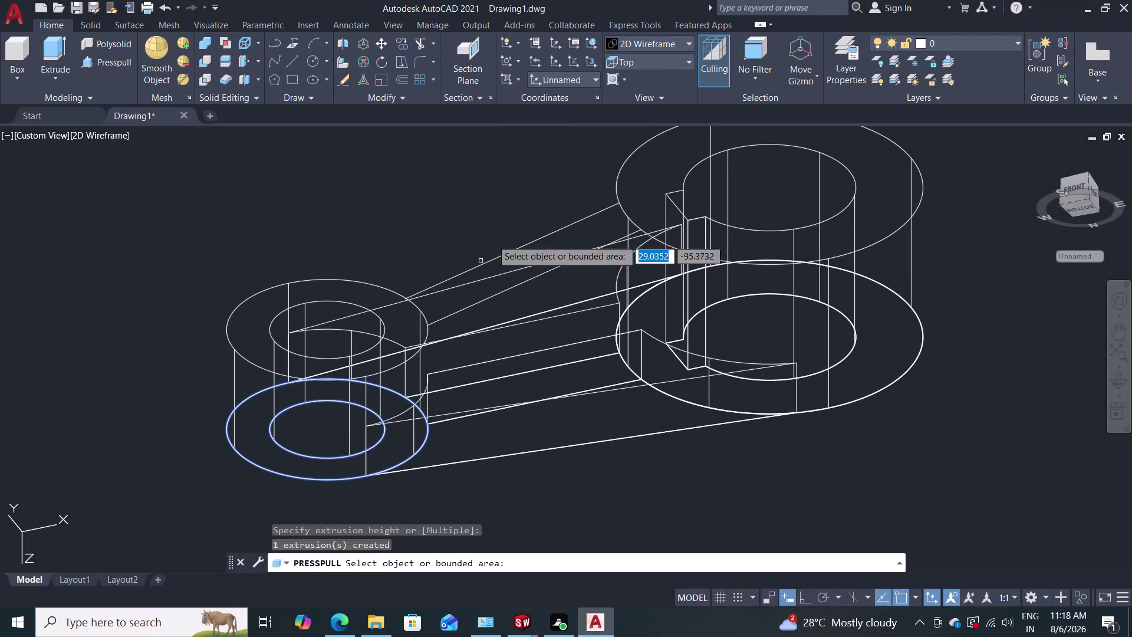
Apply Shades of Gray, then undo the shading and the last press-pull extrusion.
click(630, 46)
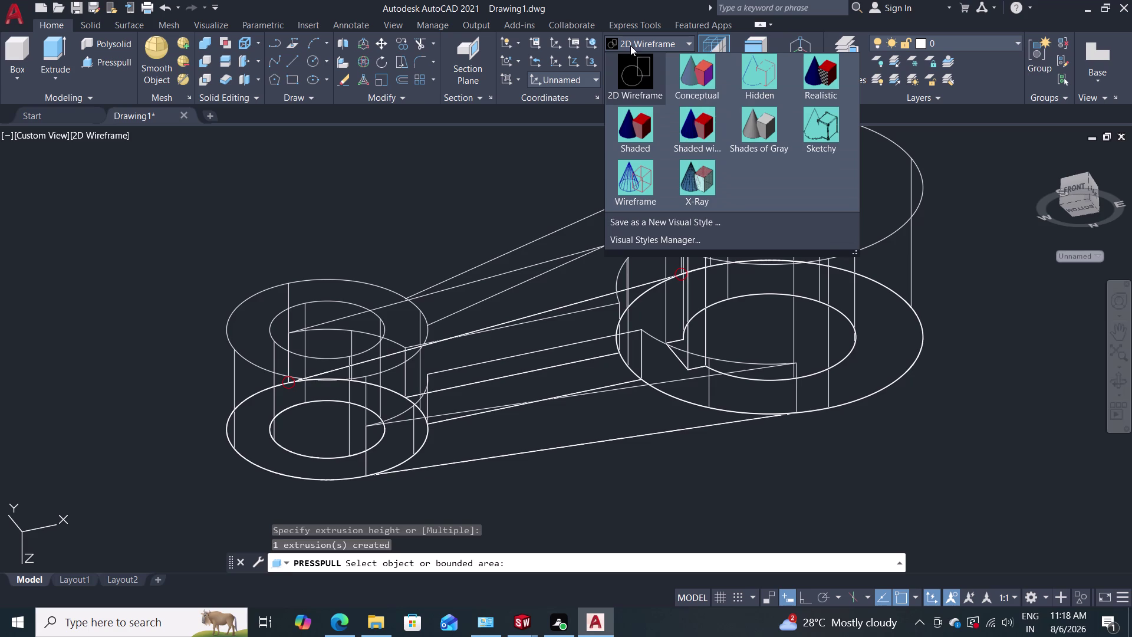
click(774, 137)
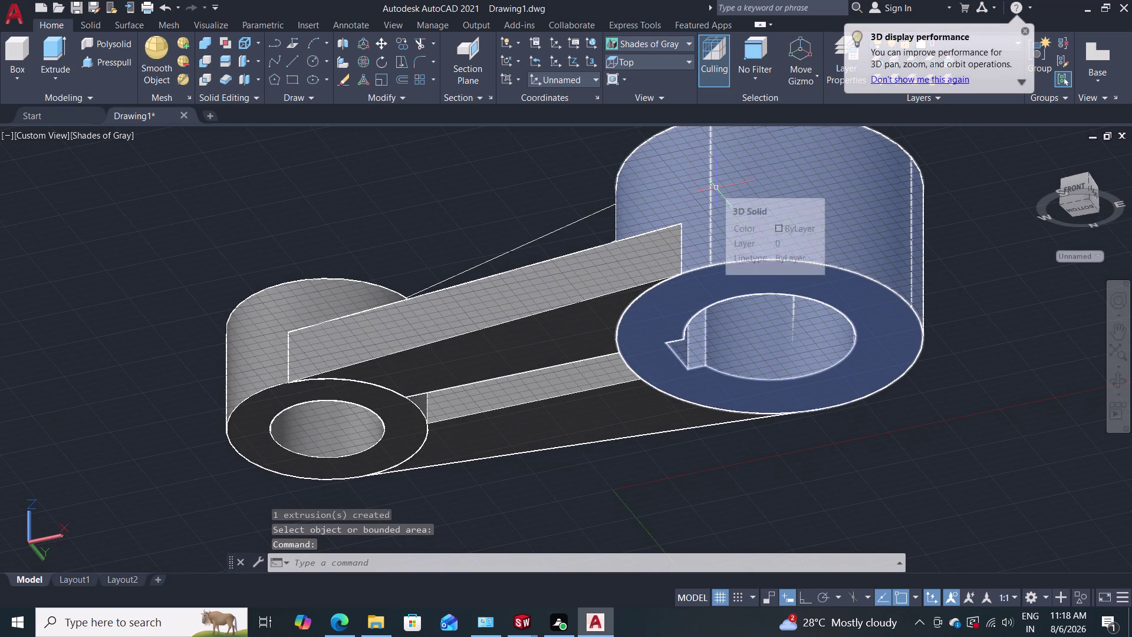
key(ctrl+z)
key(ctrl+z)
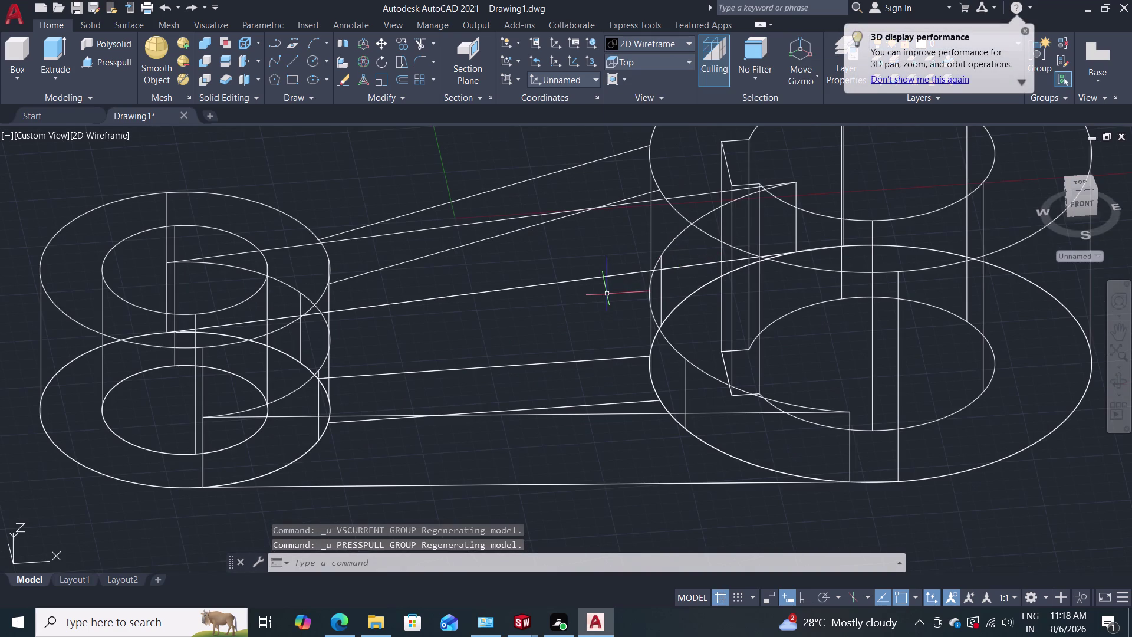
middle_drag(606, 293, 603, 238)
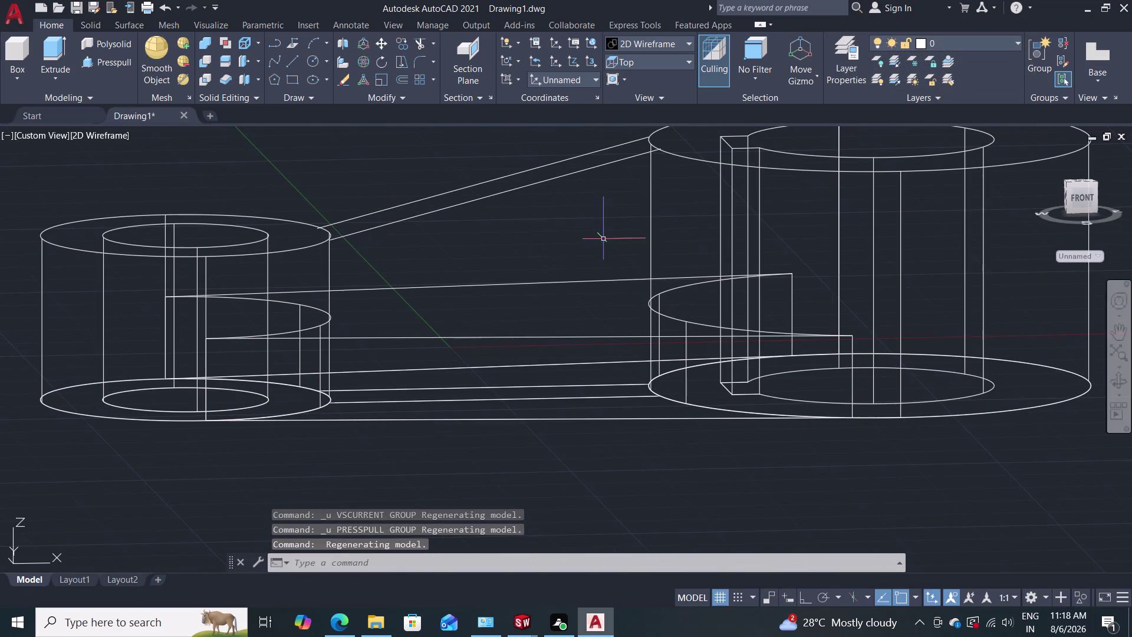
click(560, 178)
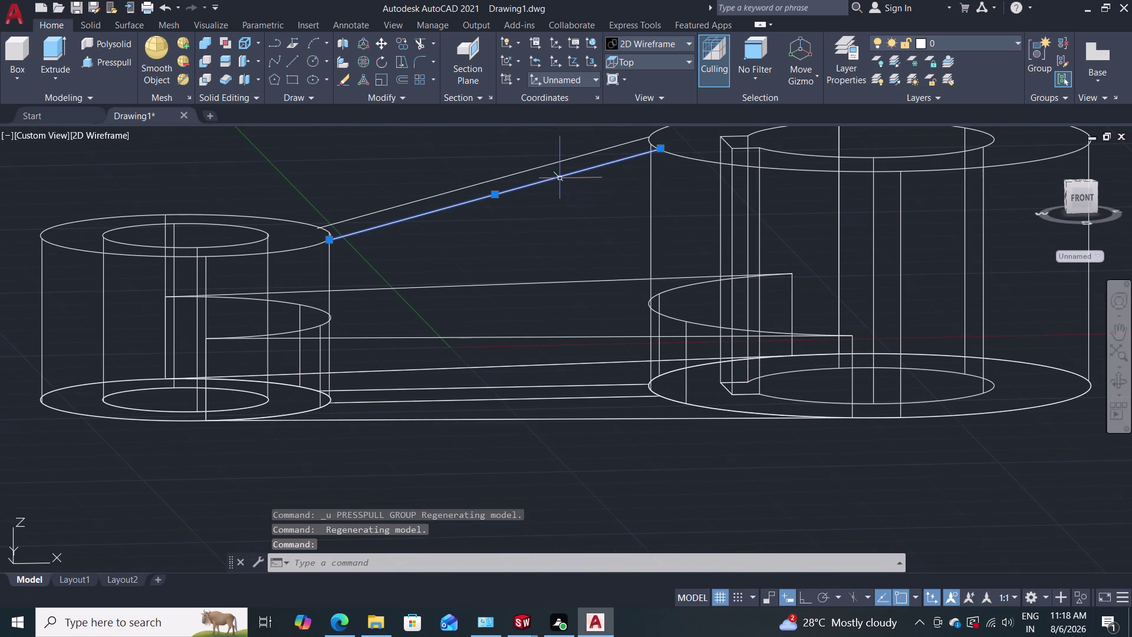
Erase the two stray lines running across the top of the link.
key(Delete)
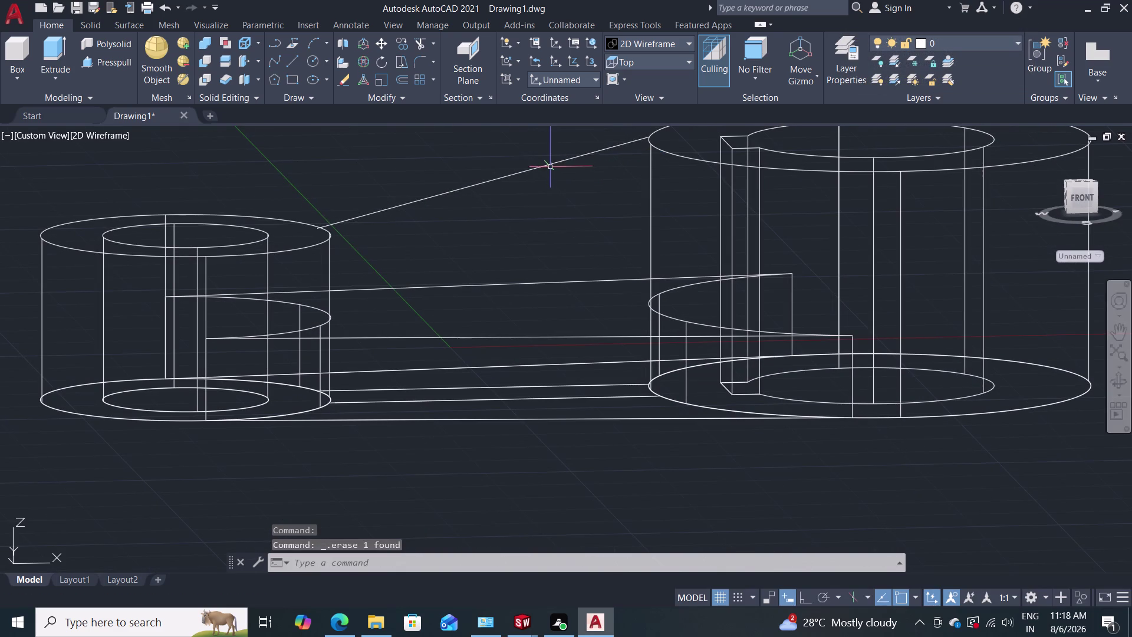
click(550, 163)
key(Delete)
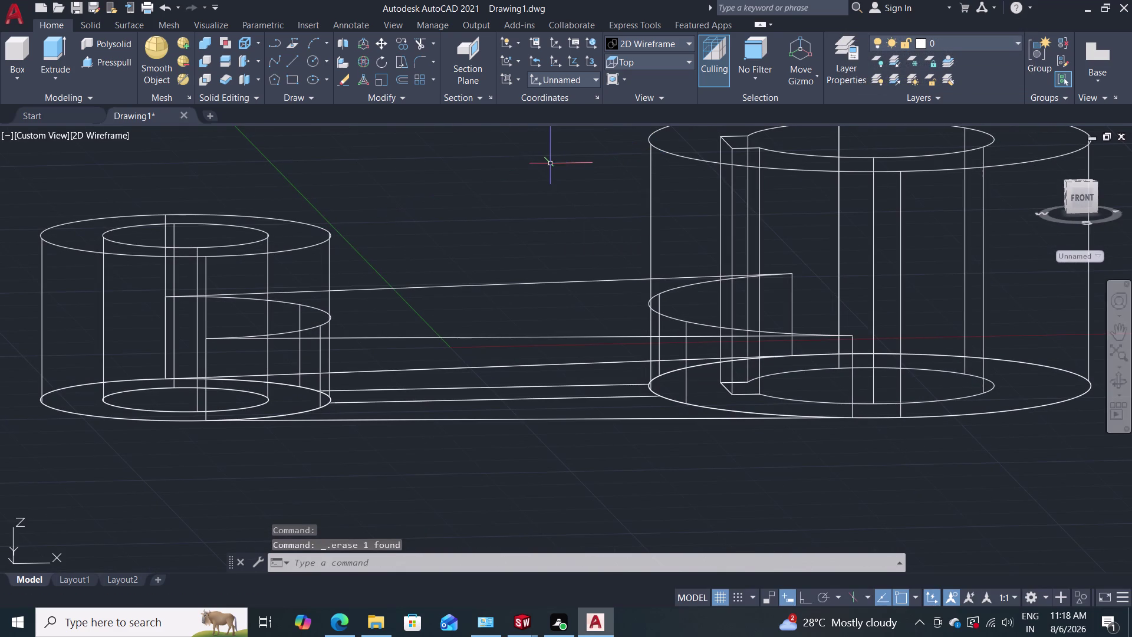
middle_drag(550, 162, 533, 178)
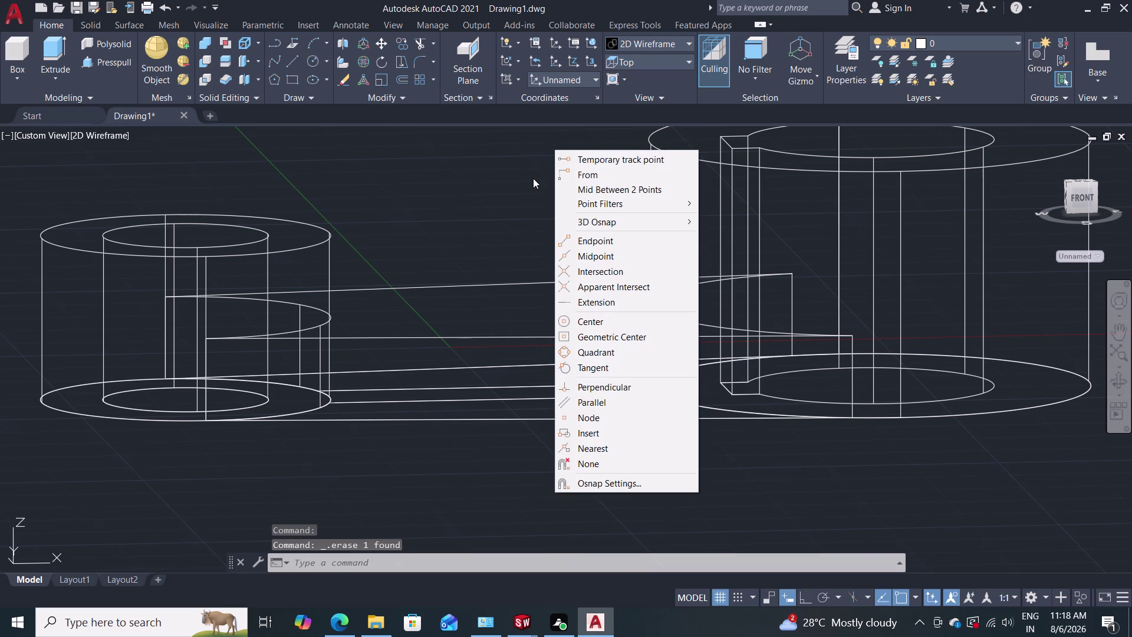
double_click(533, 179)
key(Escape)
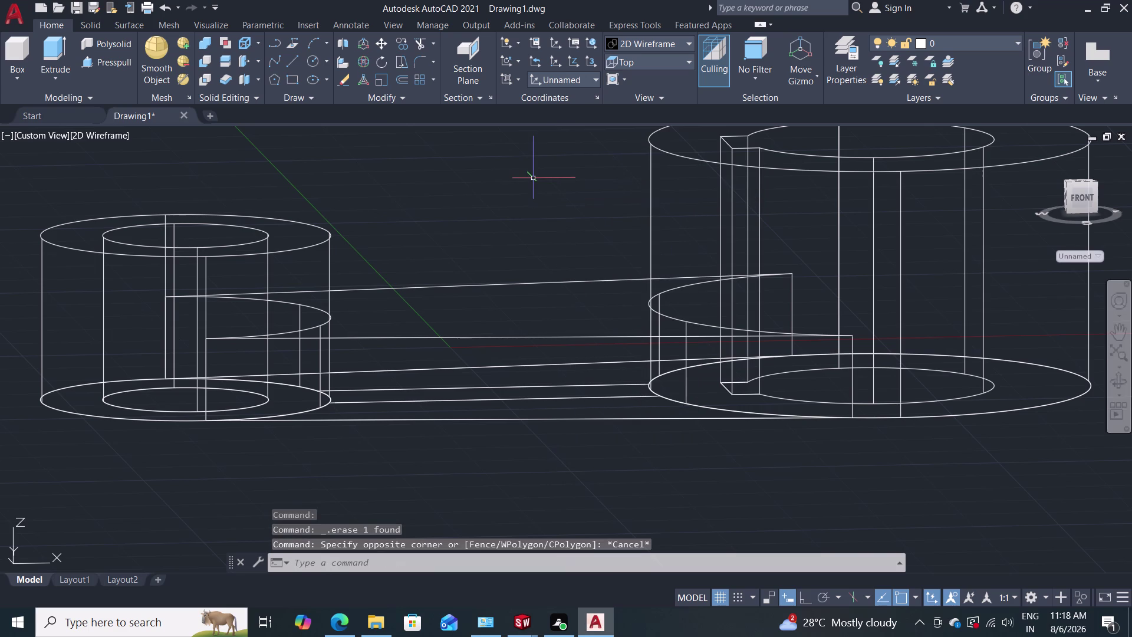
Preview the link in Shades of Gray, then switch it back to 2D Wireframe.
click(668, 49)
click(752, 130)
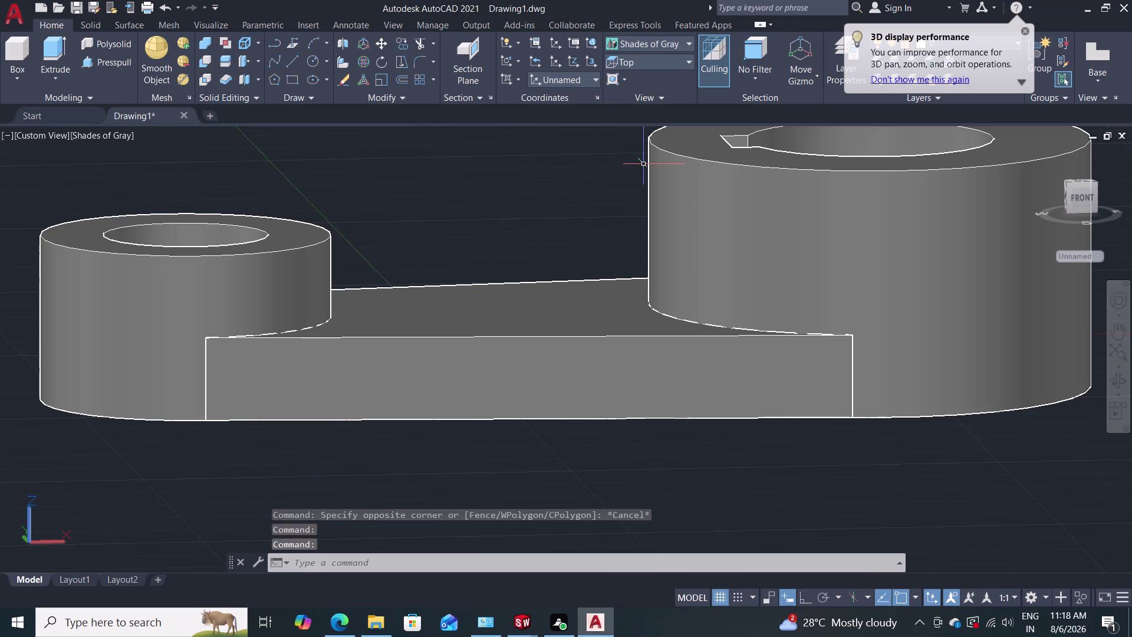
click(648, 47)
click(644, 71)
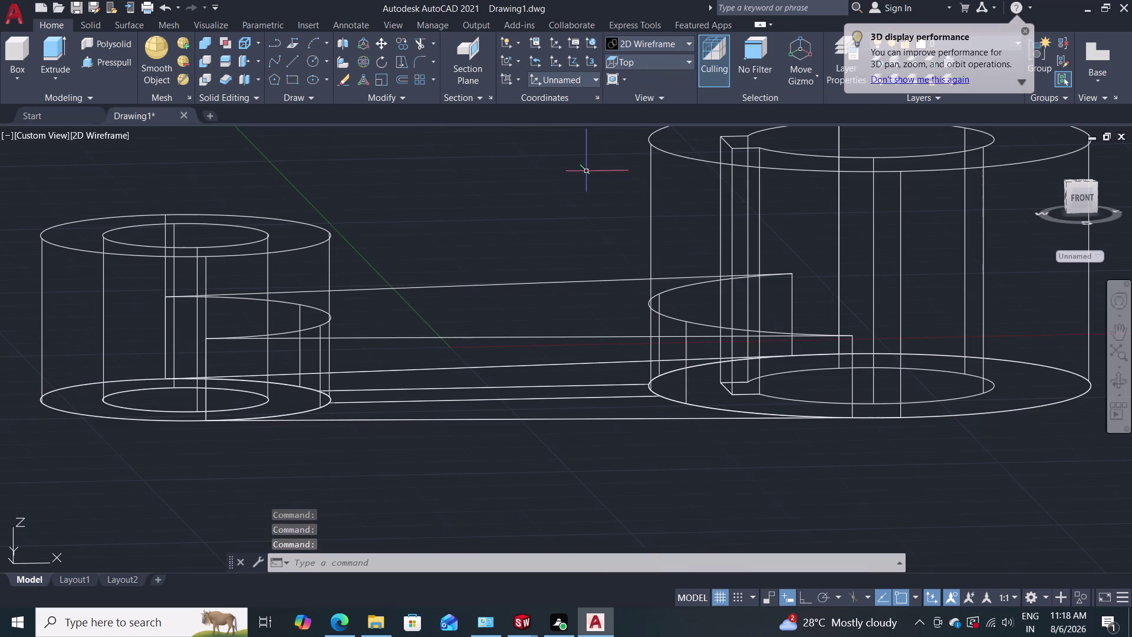
middle_drag(546, 224, 559, 156)
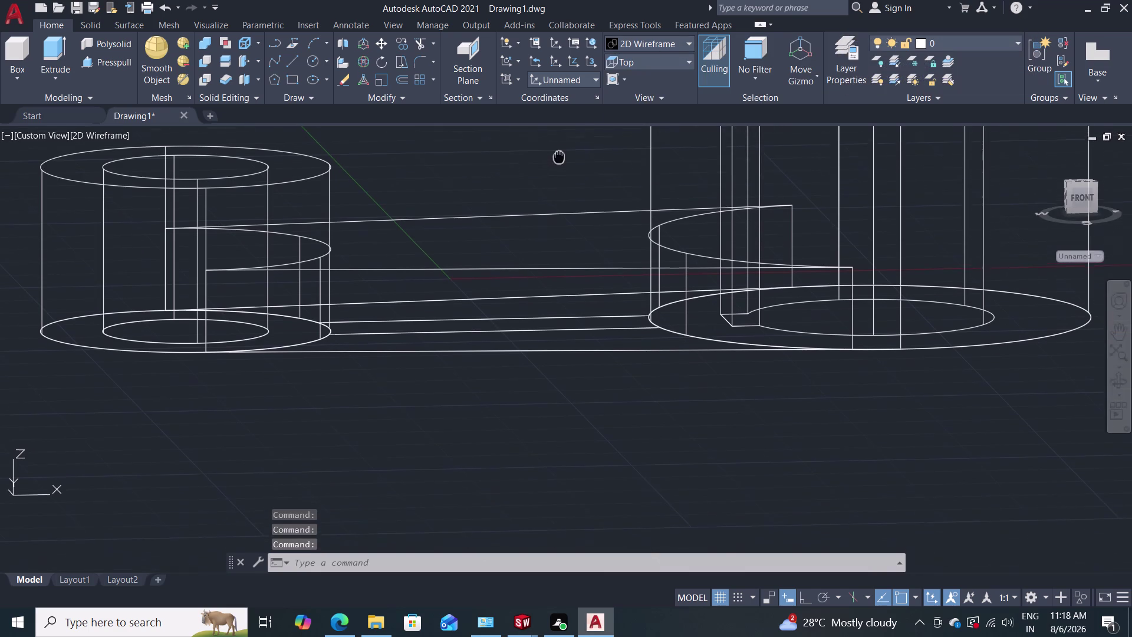
middle_drag(559, 156, 550, 160)
middle_drag(531, 208, 535, 171)
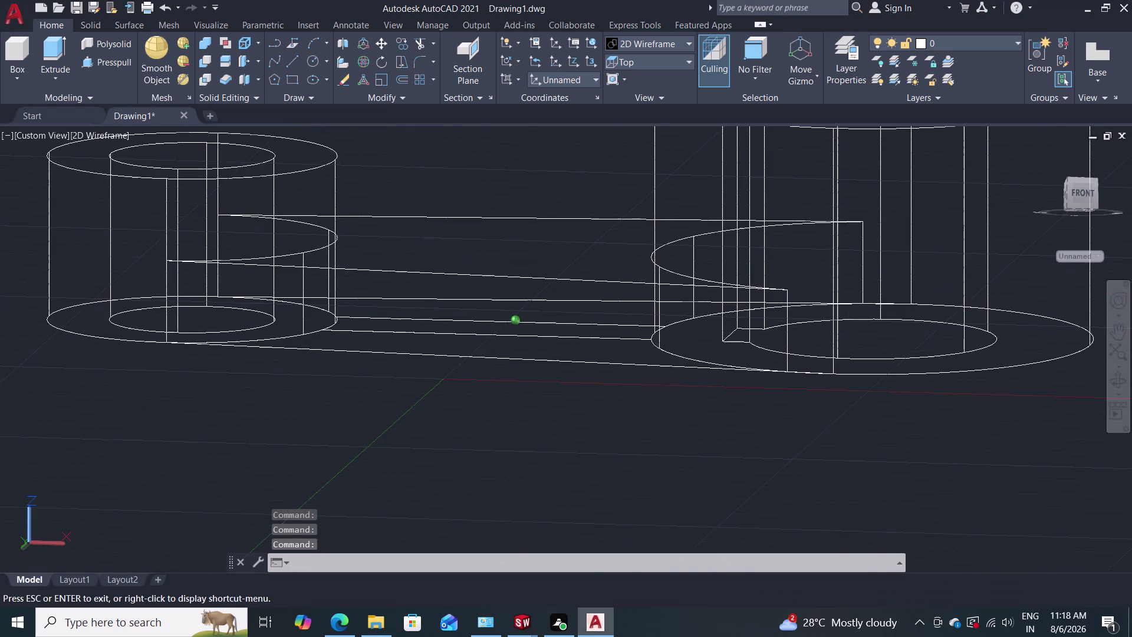
middle_drag(535, 171, 571, 175)
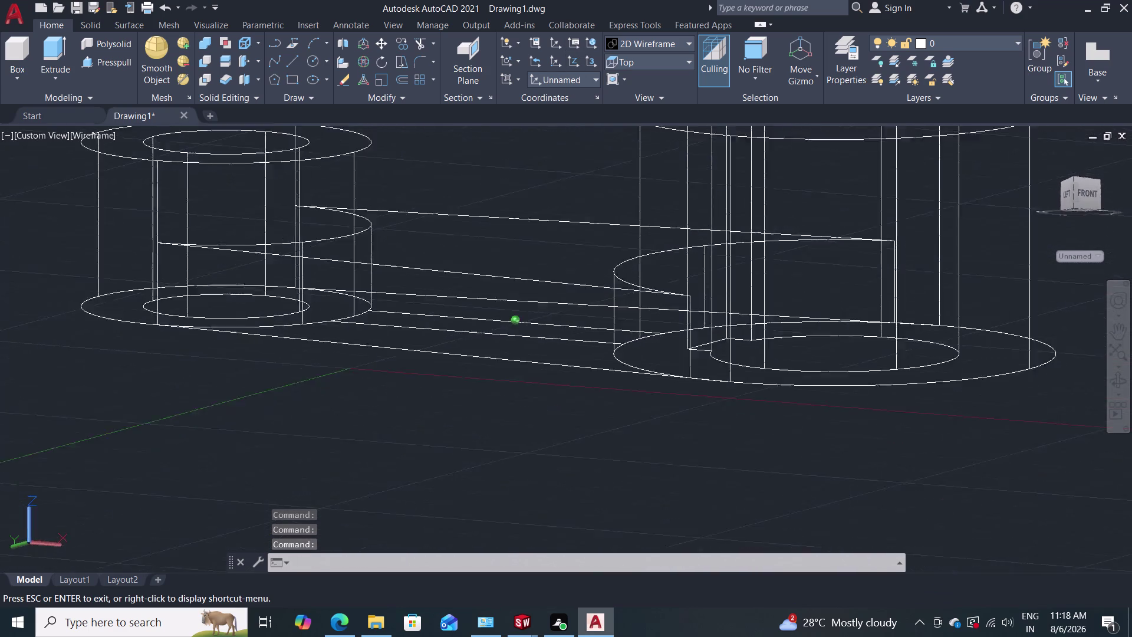
middle_drag(571, 175, 494, 297)
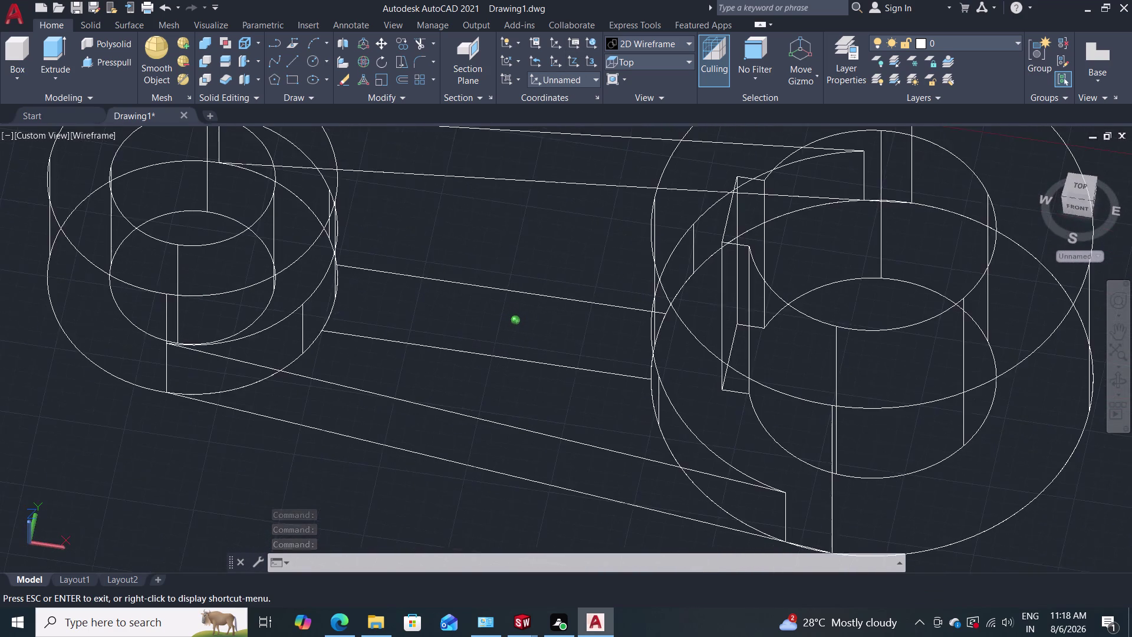
middle_drag(495, 297, 489, 298)
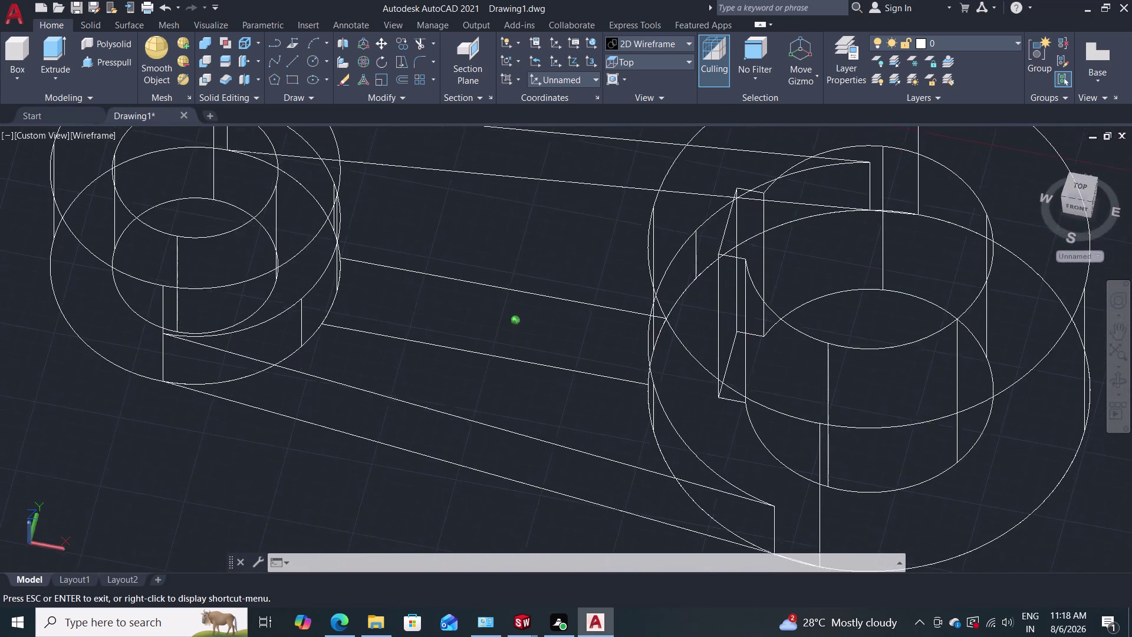
middle_drag(489, 297, 547, 126)
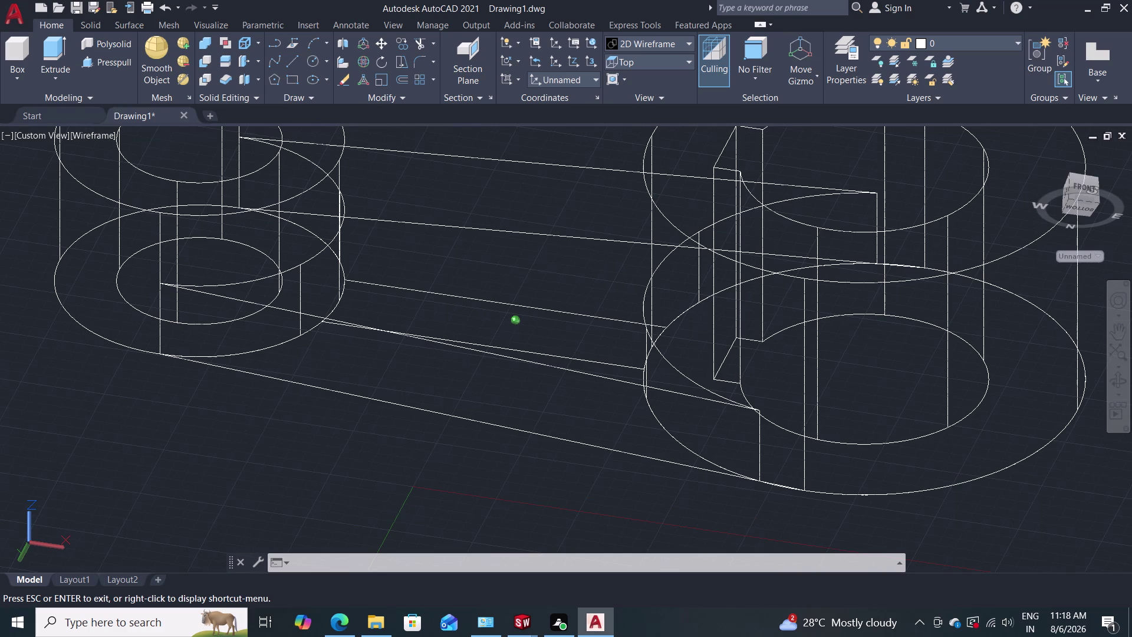
middle_drag(547, 126, 538, 121)
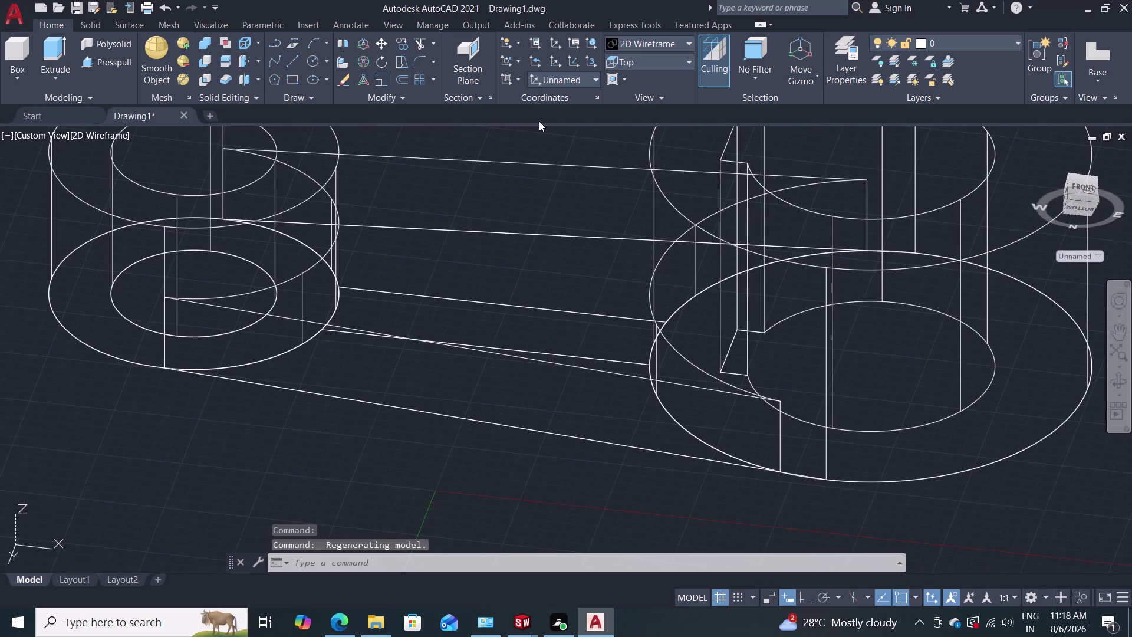
middle_drag(513, 216, 600, 76)
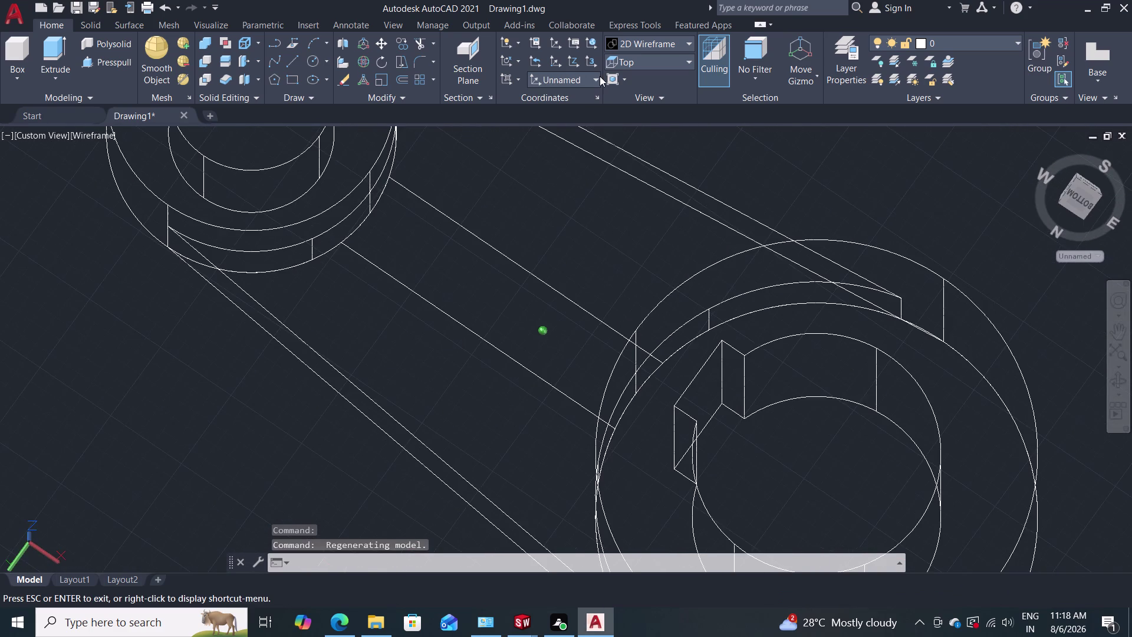
middle_drag(600, 76, 423, 226)
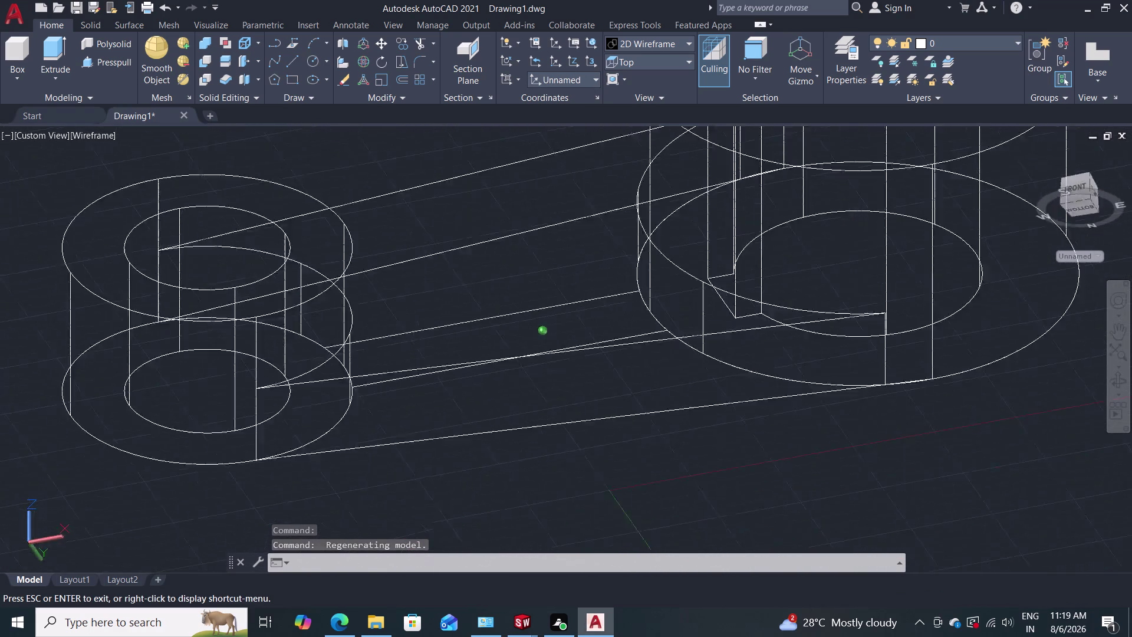
middle_drag(423, 226, 395, 182)
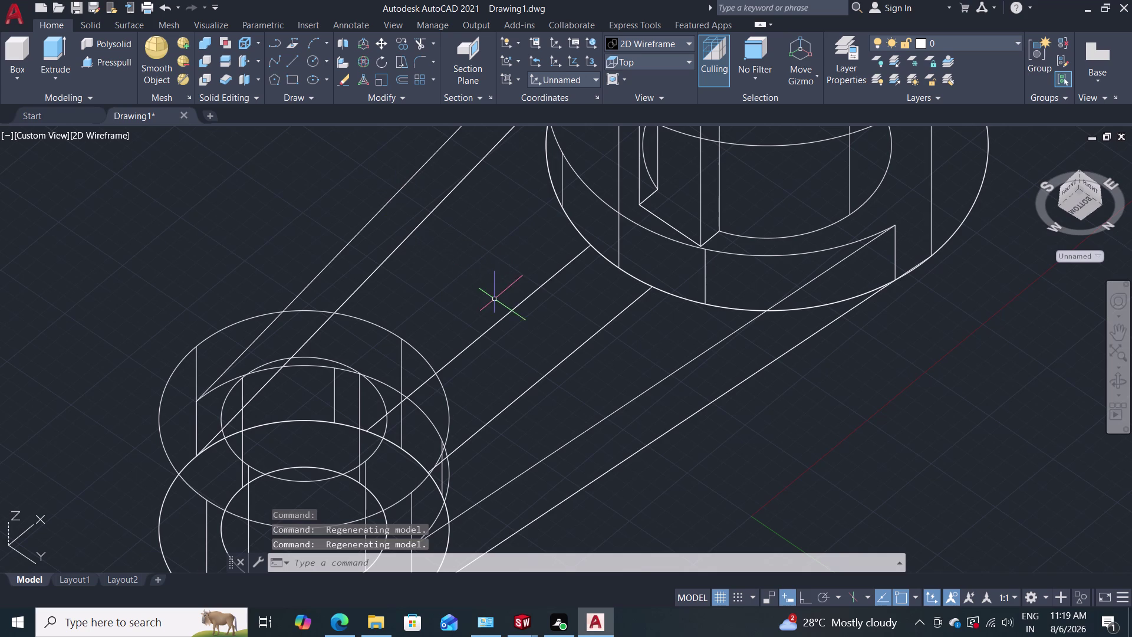
middle_drag(494, 299, 472, 275)
click(472, 275)
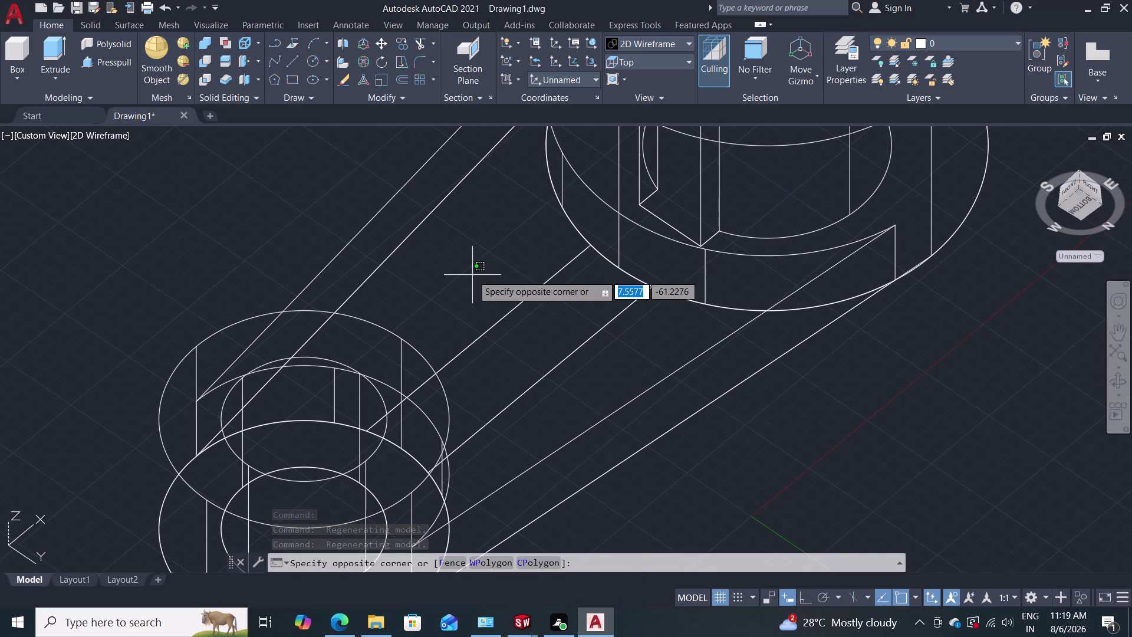
click(472, 274)
middle_drag(483, 298, 482, 297)
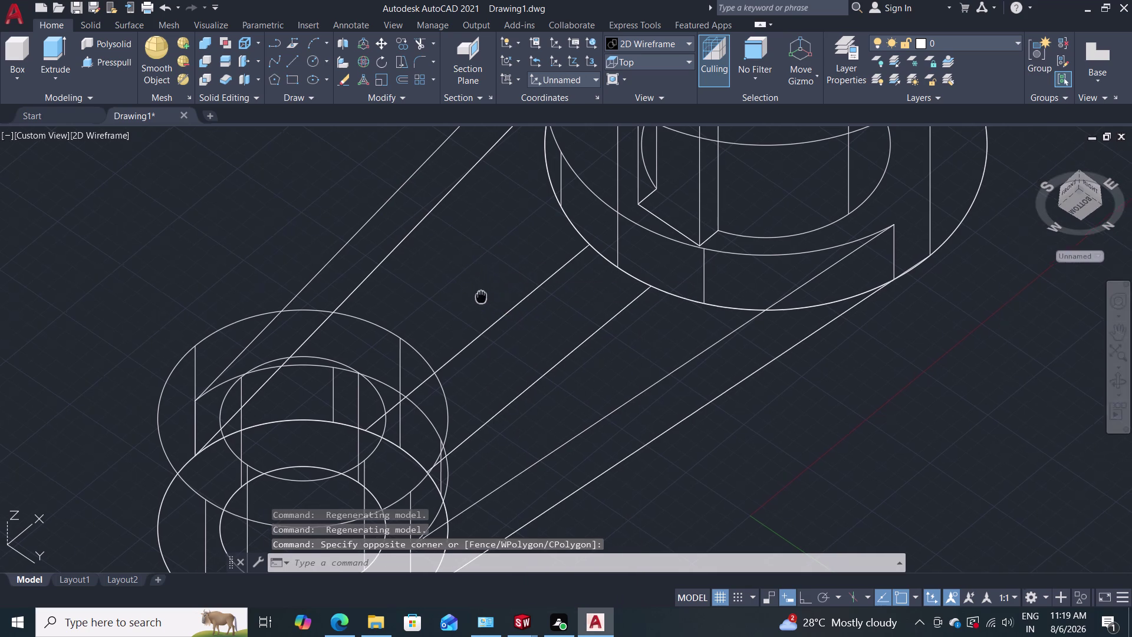
middle_drag(481, 296, 459, 267)
middle_drag(459, 265, 426, 227)
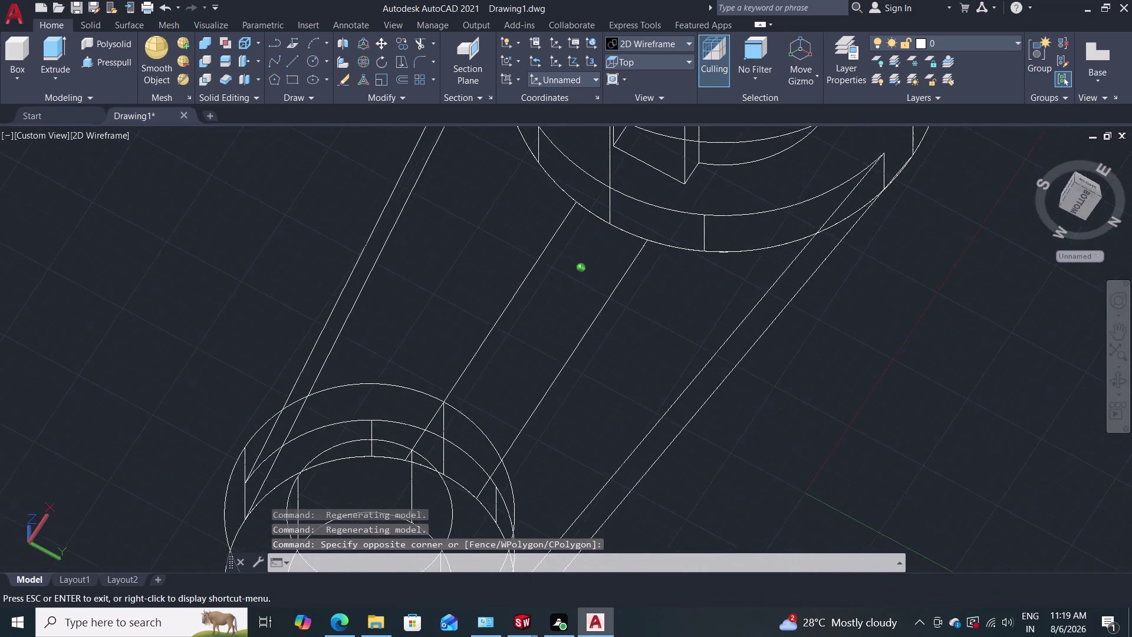
middle_drag(427, 227, 454, 322)
middle_click(454, 328)
middle_drag(455, 333, 451, 395)
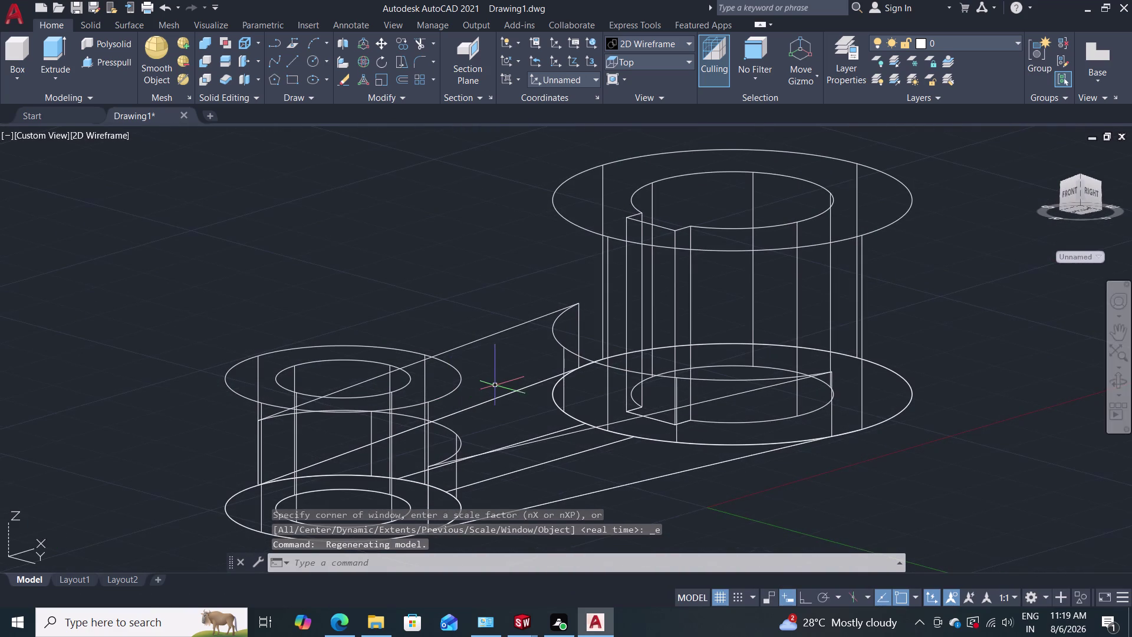
middle_drag(496, 387, 389, 348)
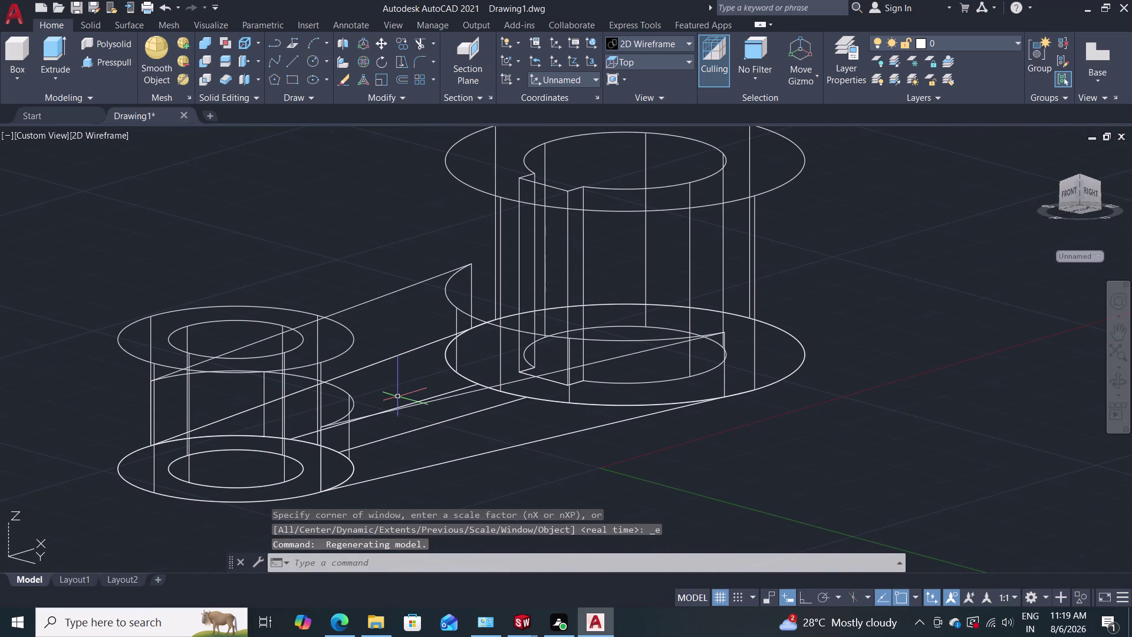
middle_drag(398, 400, 386, 398)
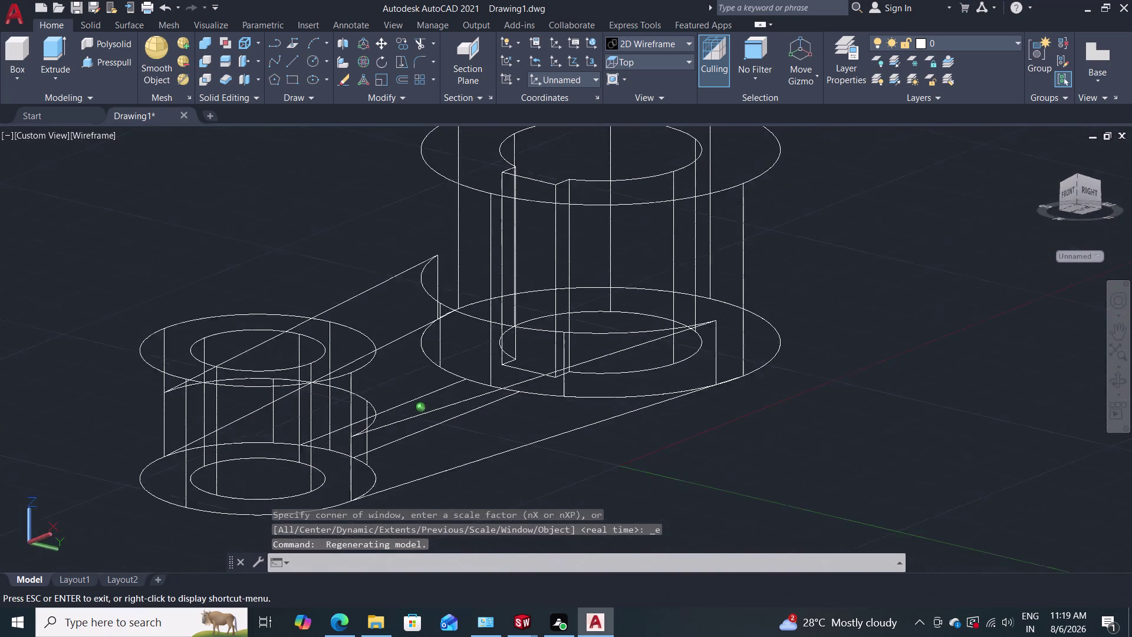
middle_drag(385, 398, 390, 505)
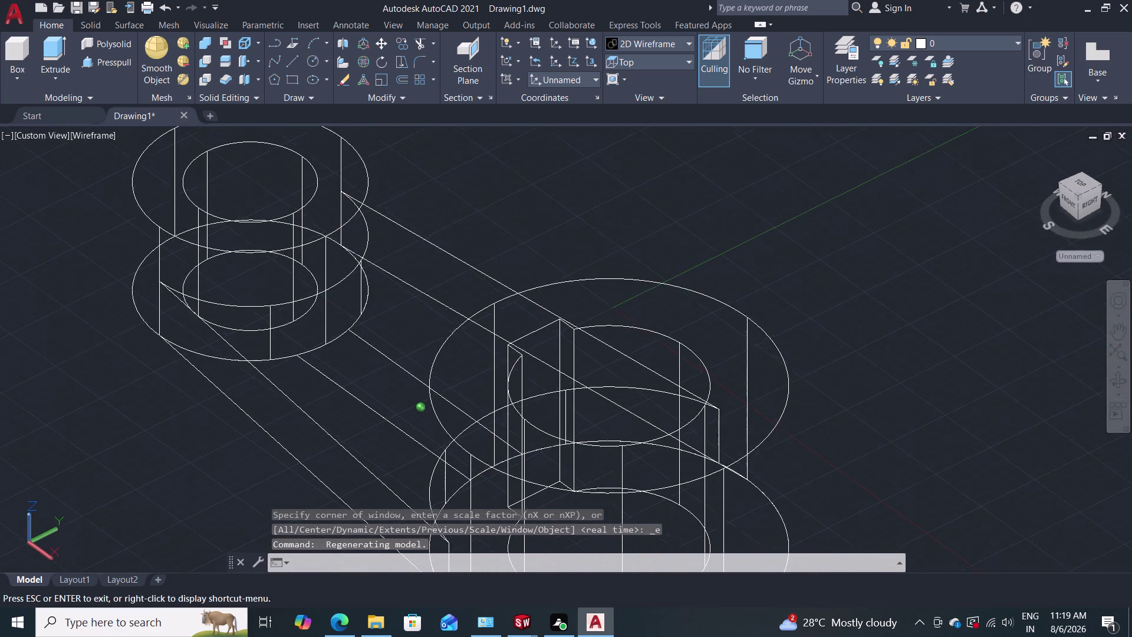
middle_drag(390, 505, 389, 506)
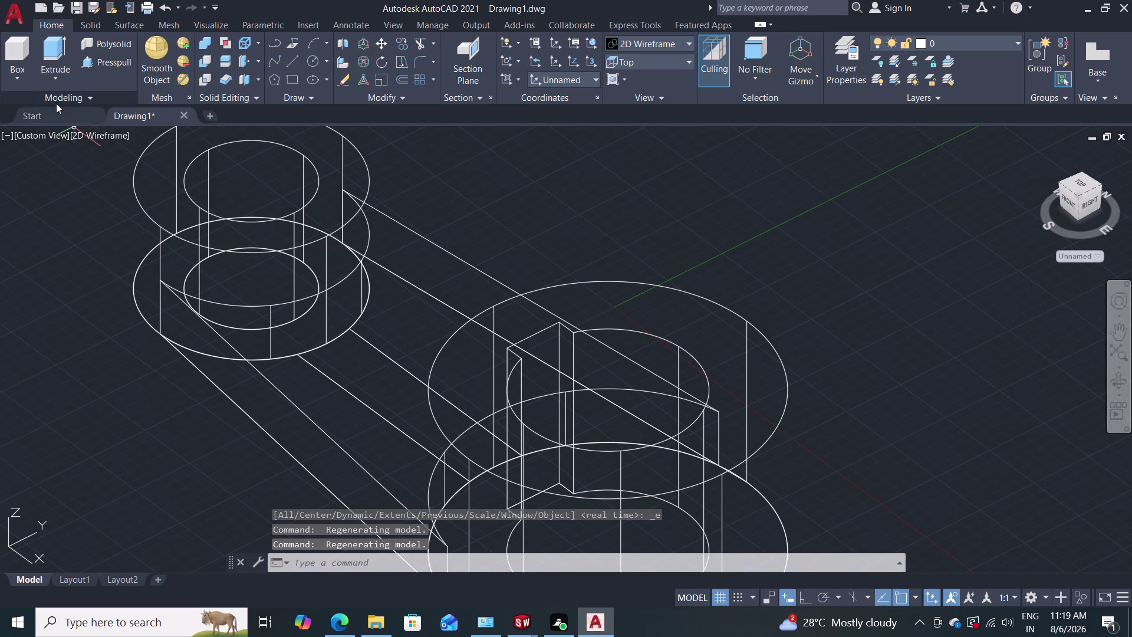
click(107, 63)
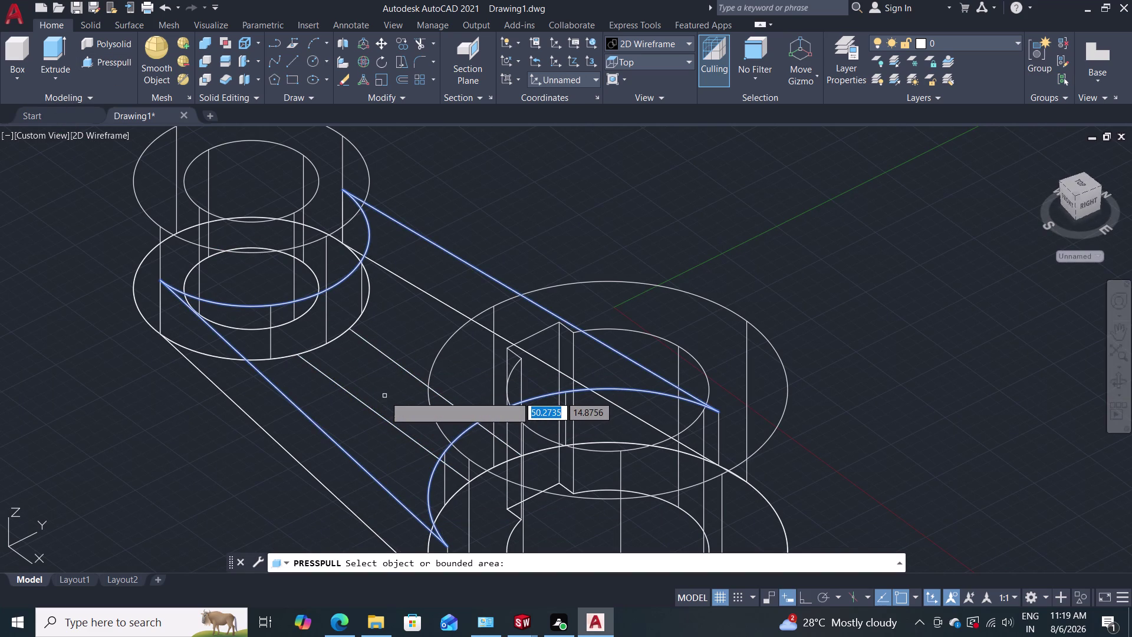
Orbit around the link to inspect its underside, bosses and top.
middle_drag(385, 395, 505, 128)
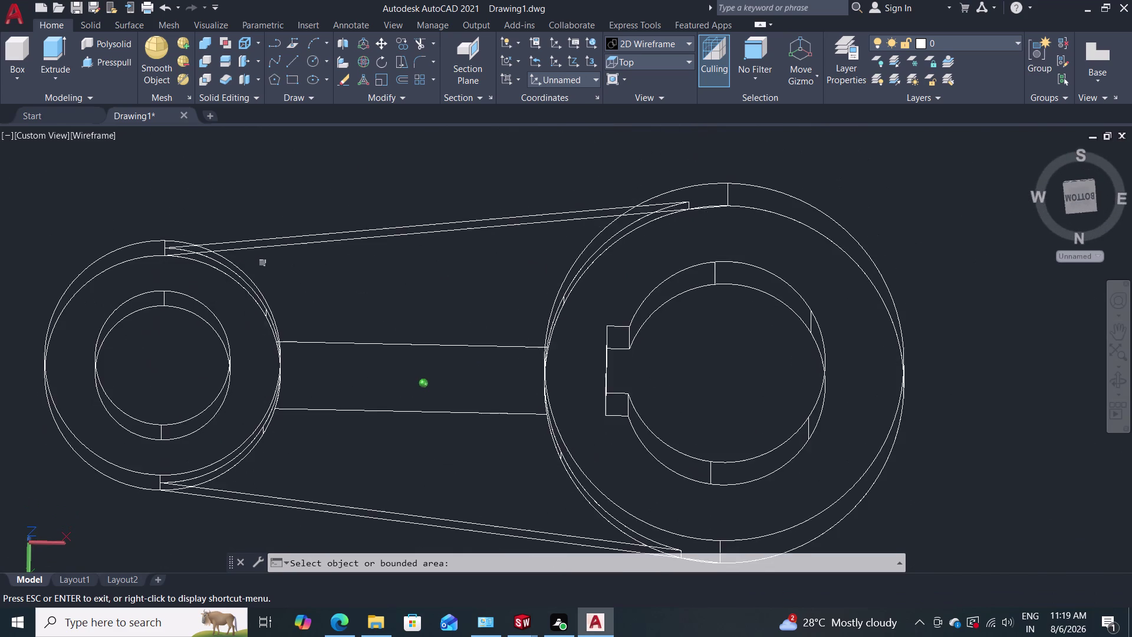
middle_drag(505, 128, 471, 448)
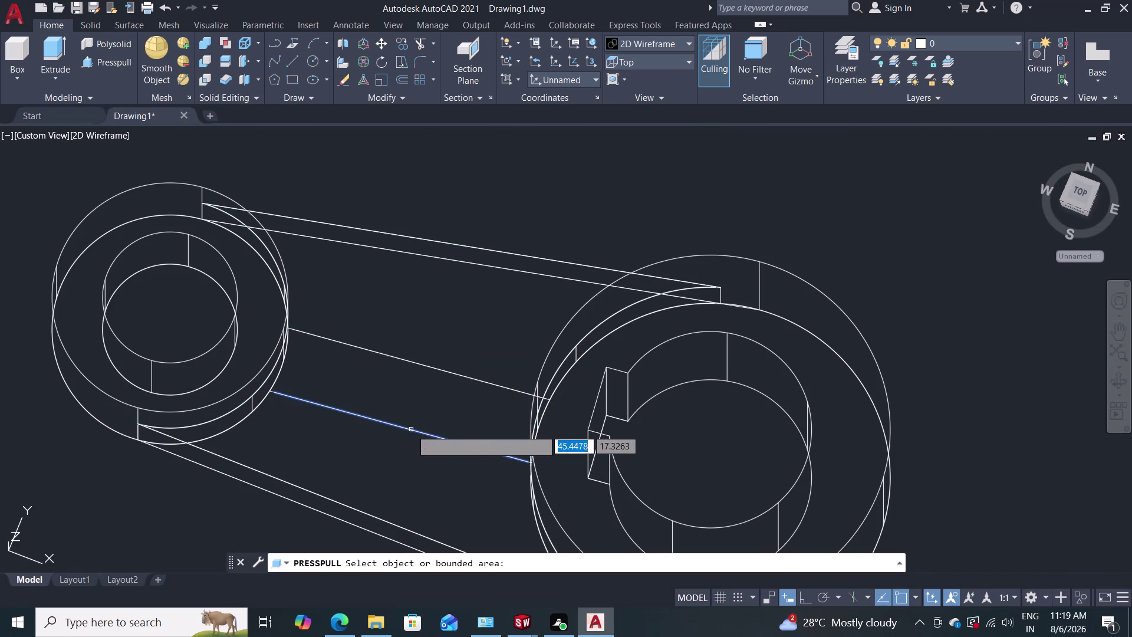
middle_drag(445, 377, 446, 374)
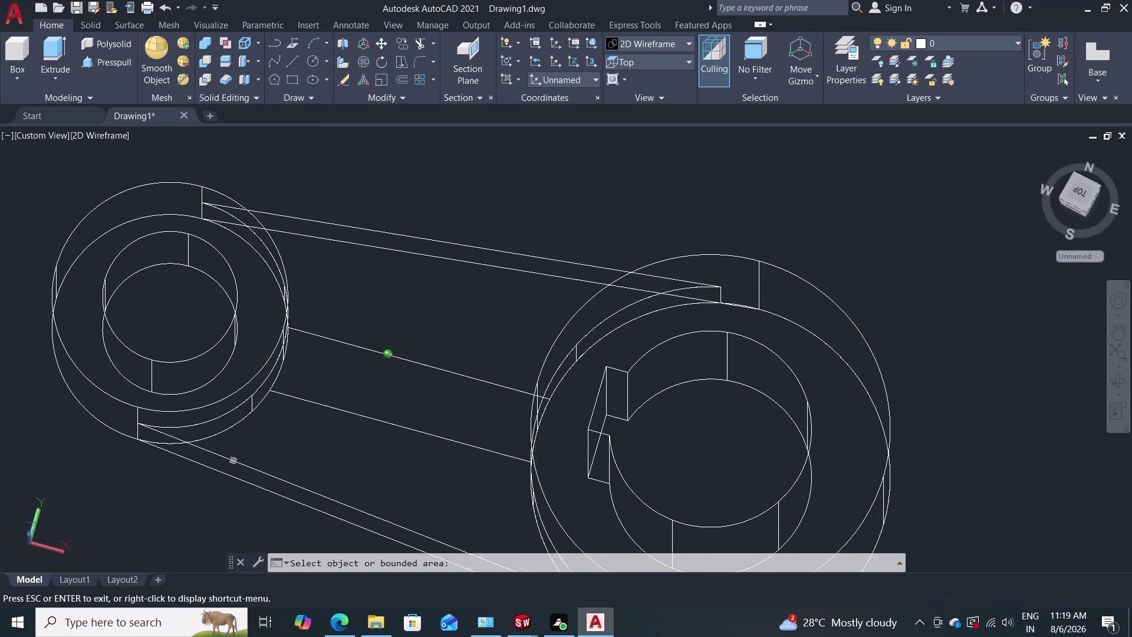
middle_drag(447, 374, 512, 148)
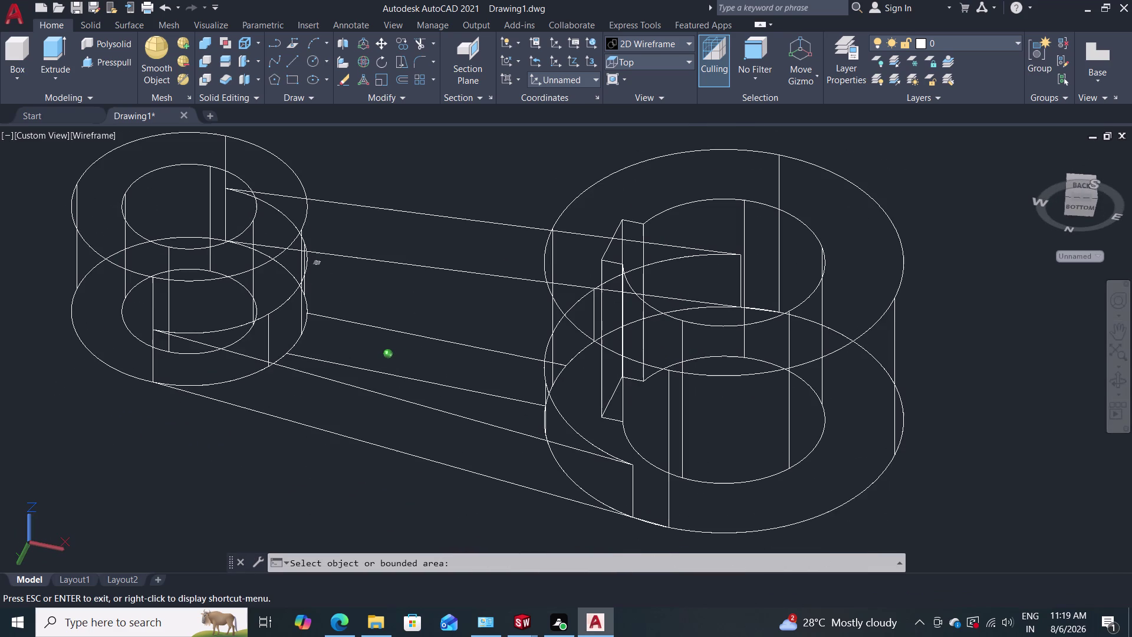
middle_drag(512, 148, 534, 80)
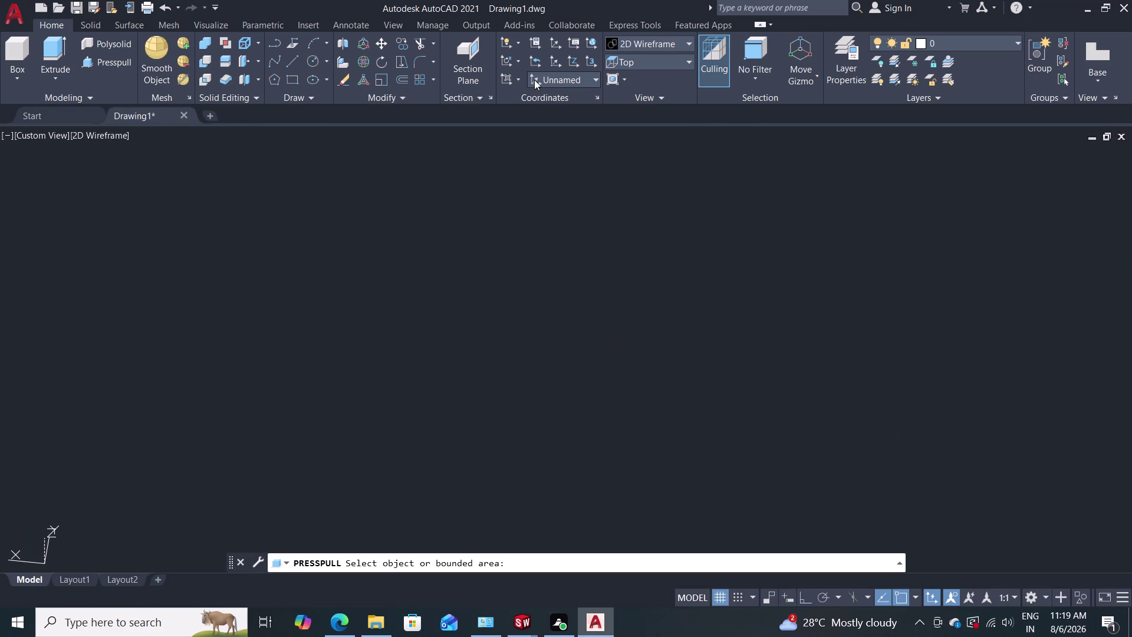
middle_drag(429, 302, 475, 229)
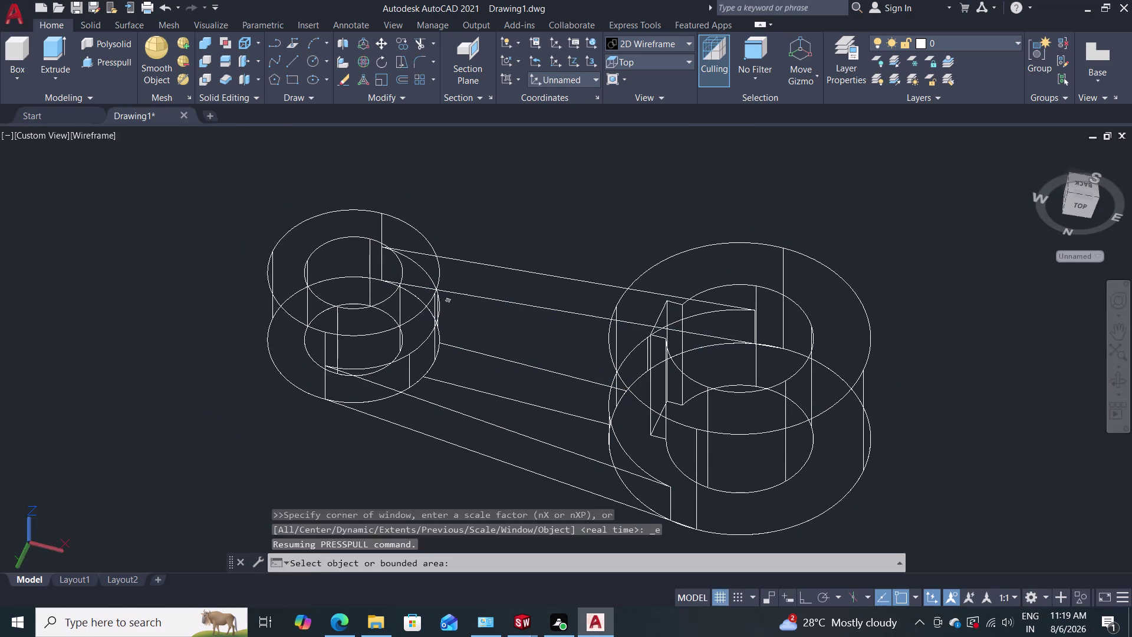
middle_drag(472, 343, 558, 218)
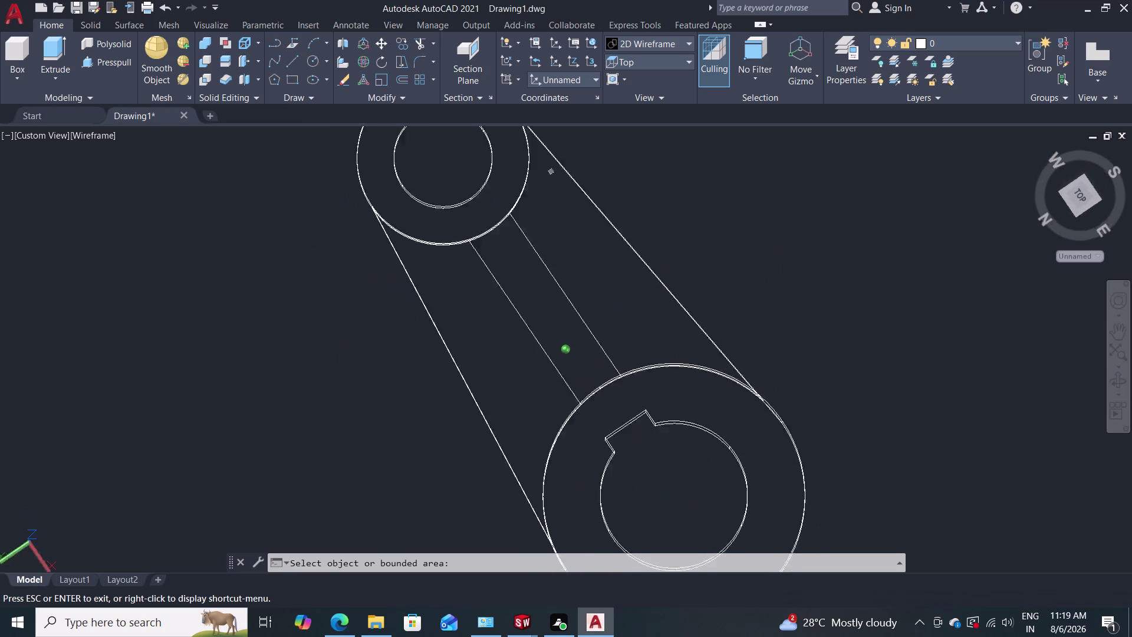
middle_drag(558, 219, 446, 480)
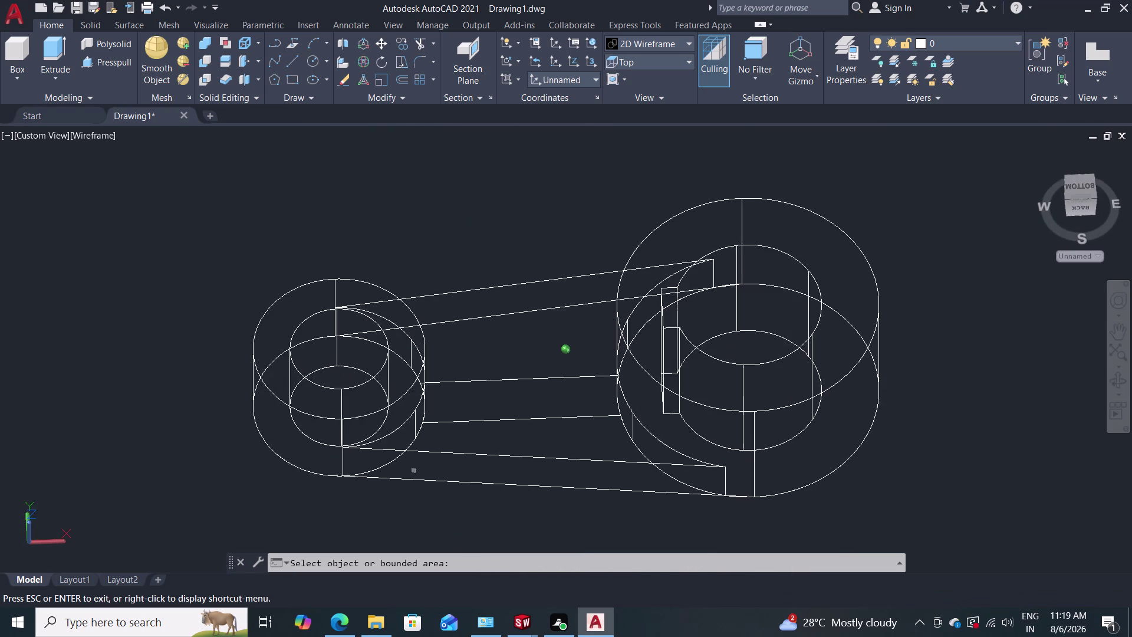
middle_drag(446, 480, 434, 574)
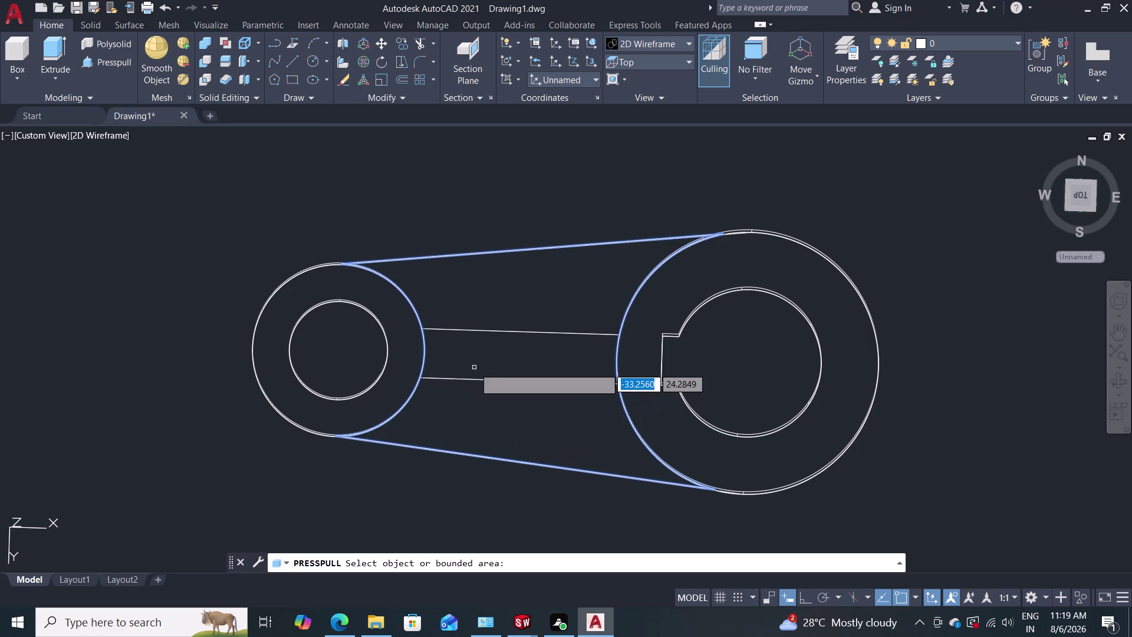
Cancel the press-pull and fit the whole link in an angled 3D view.
key(Escape)
key(Escape)
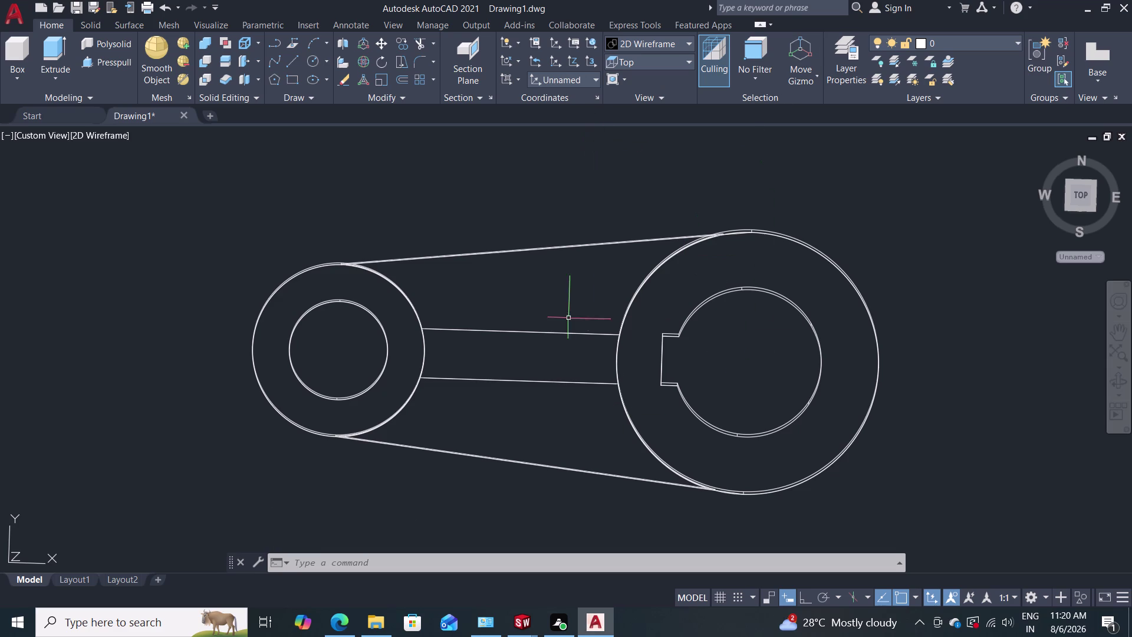
double_click(622, 238)
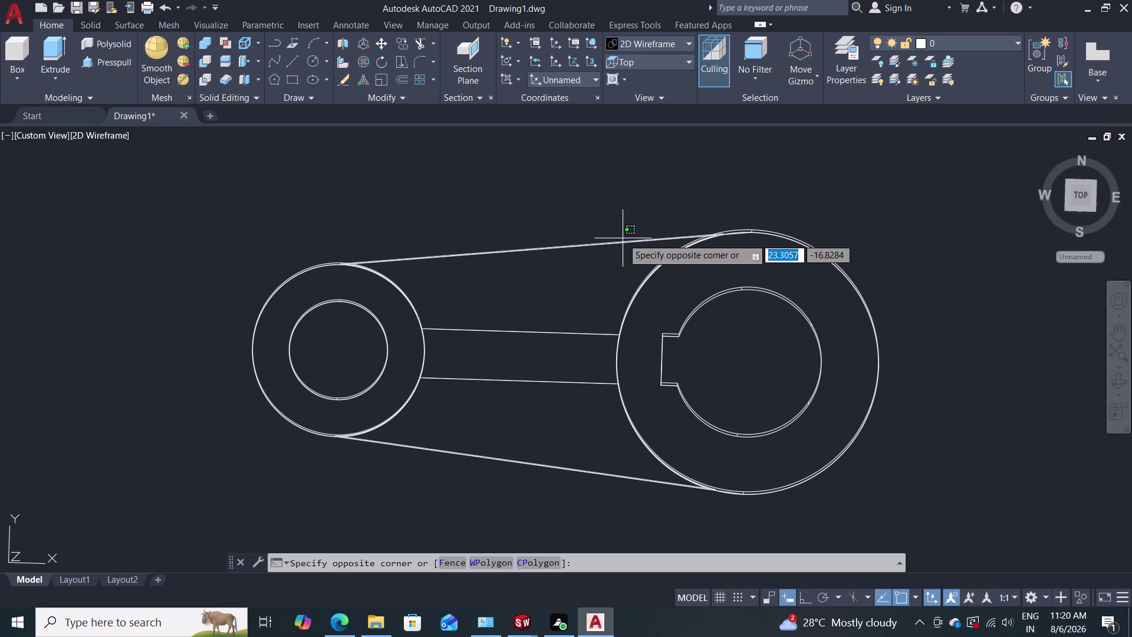
middle_drag(623, 238, 623, 178)
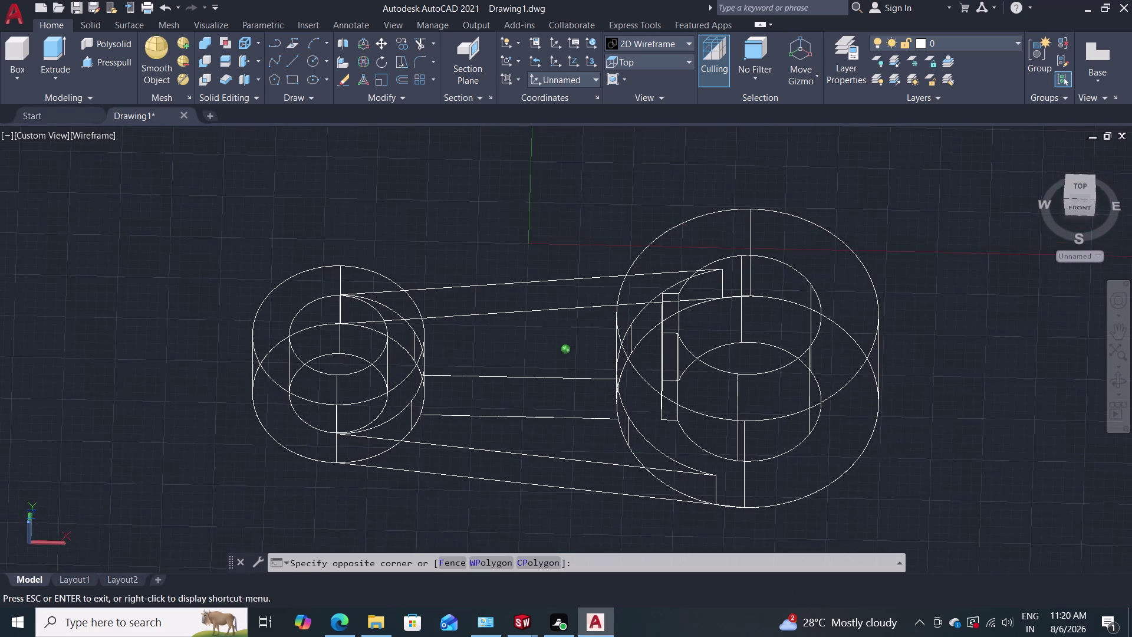
middle_drag(623, 178, 618, 150)
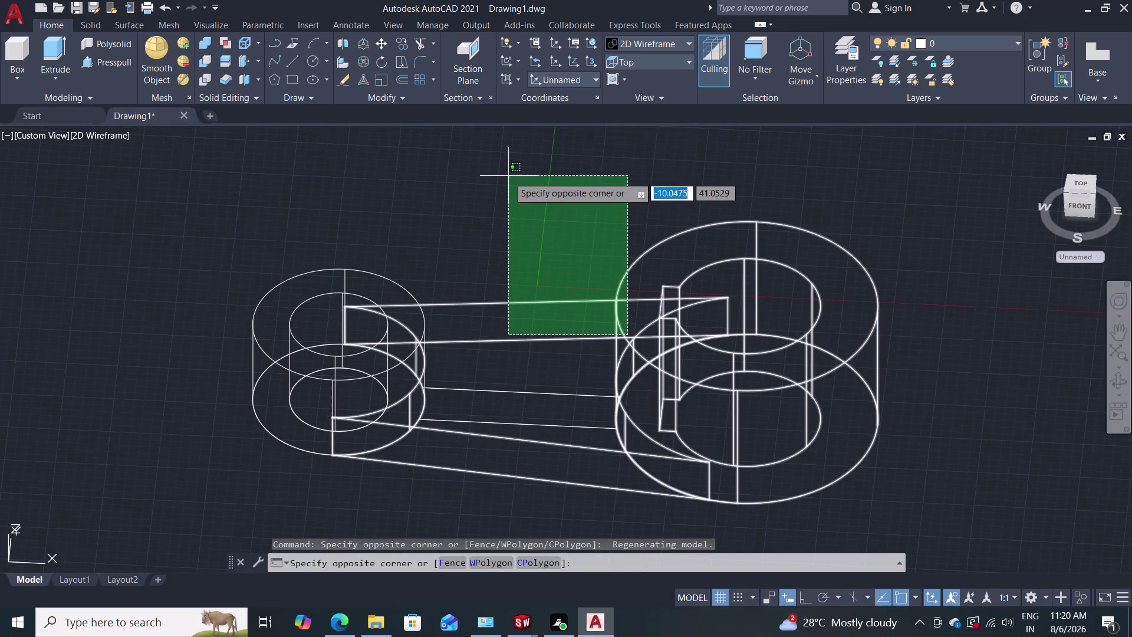
key(Escape)
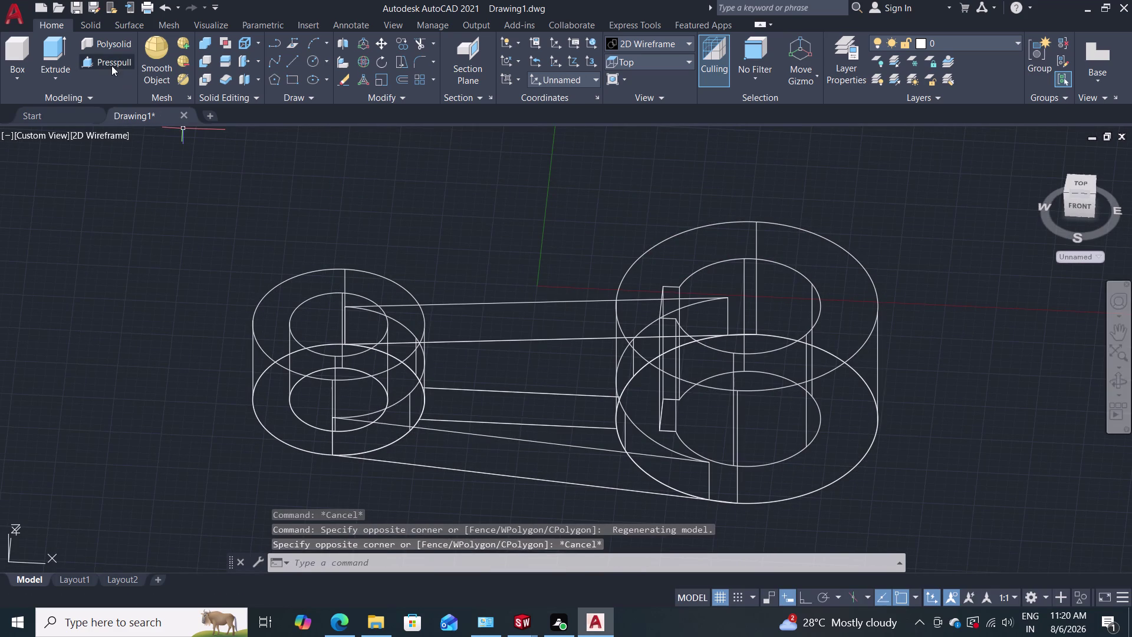
Press-pull the tapered web area and the narrow strip between the bosses.
click(109, 60)
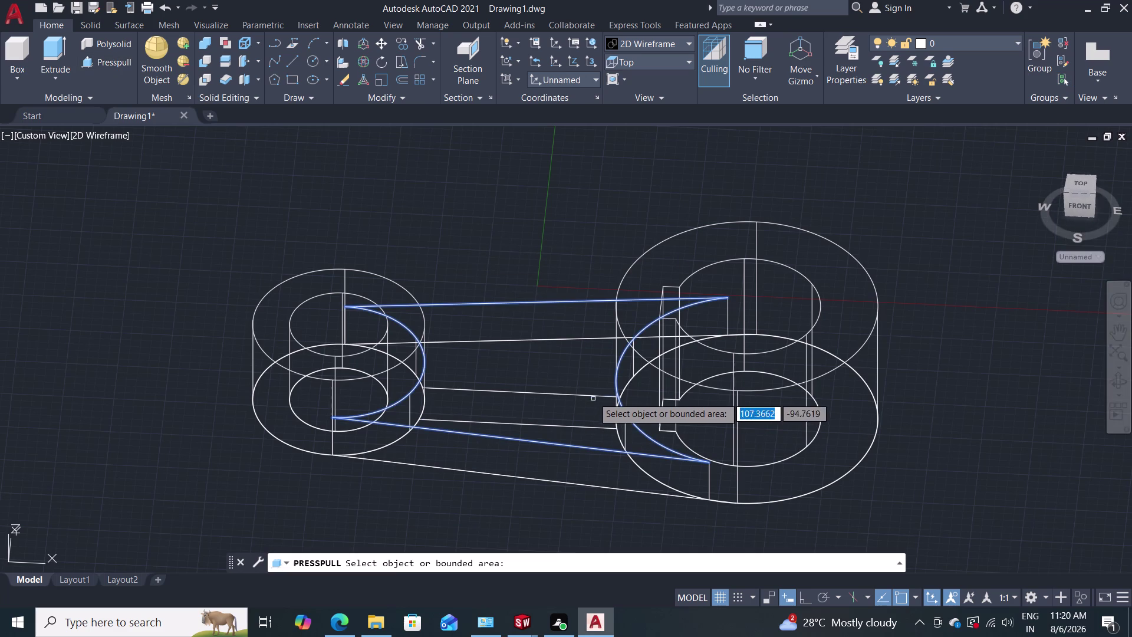
click(560, 400)
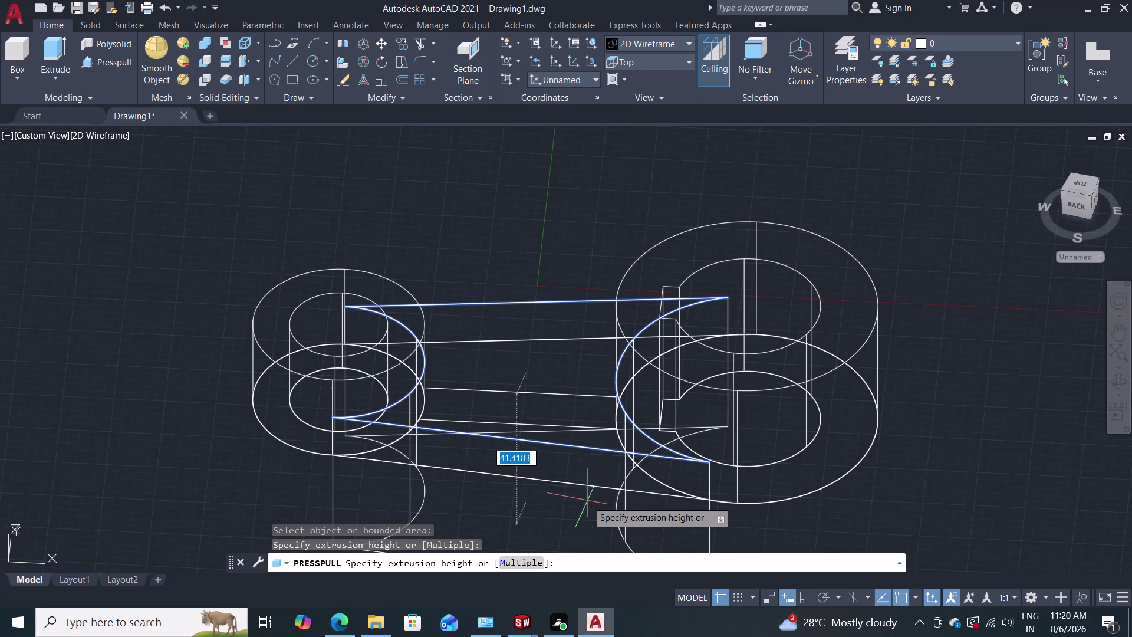
key(Escape)
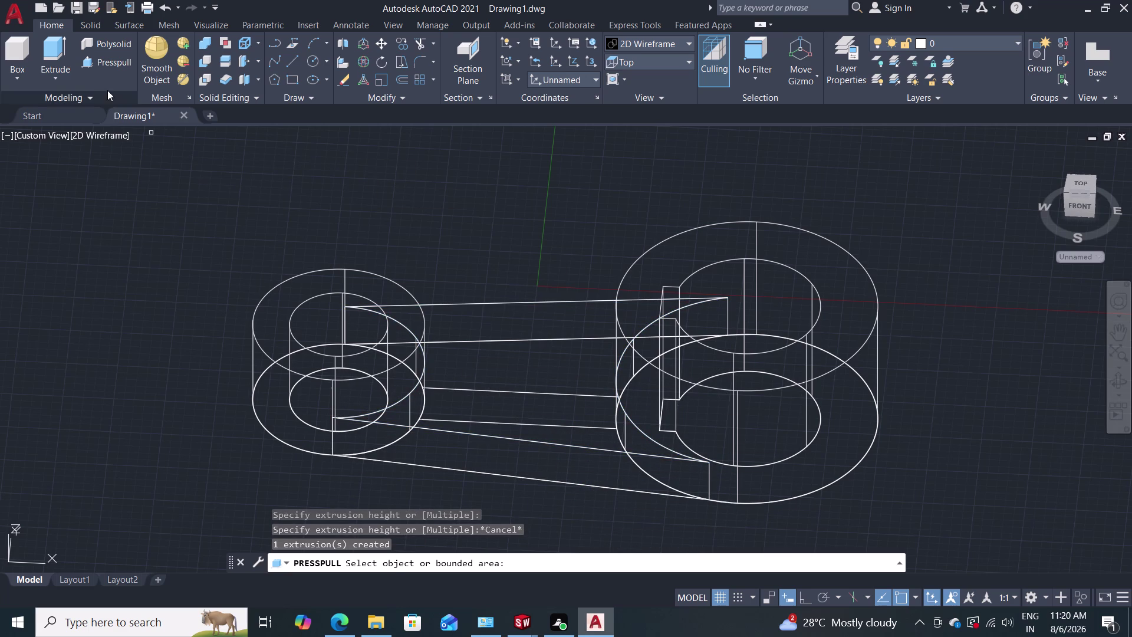
click(101, 65)
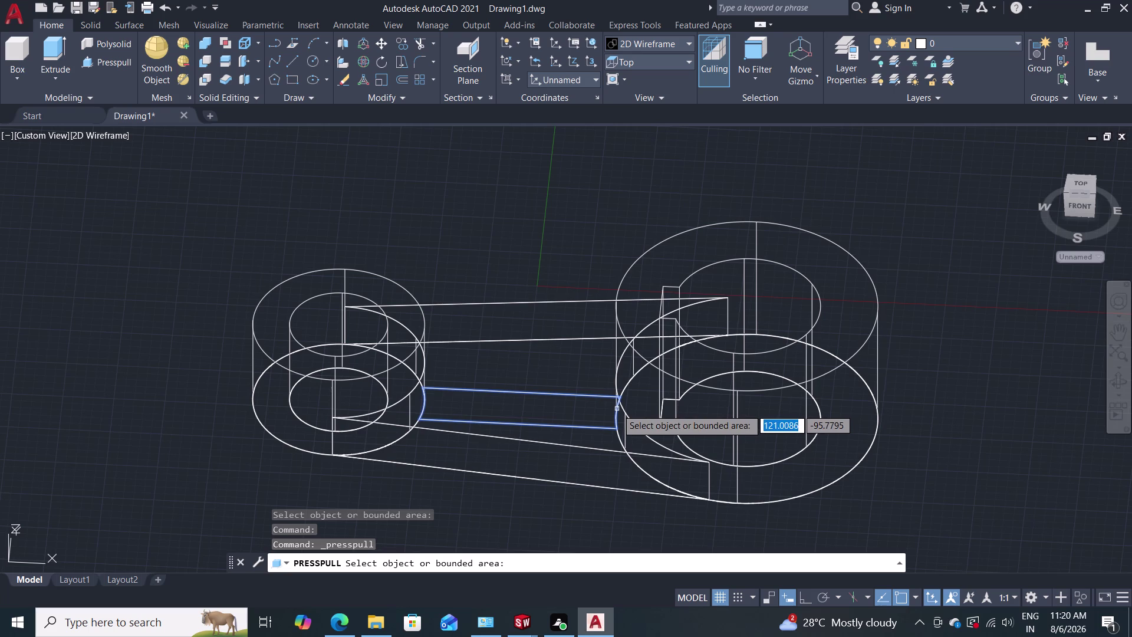
click(617, 408)
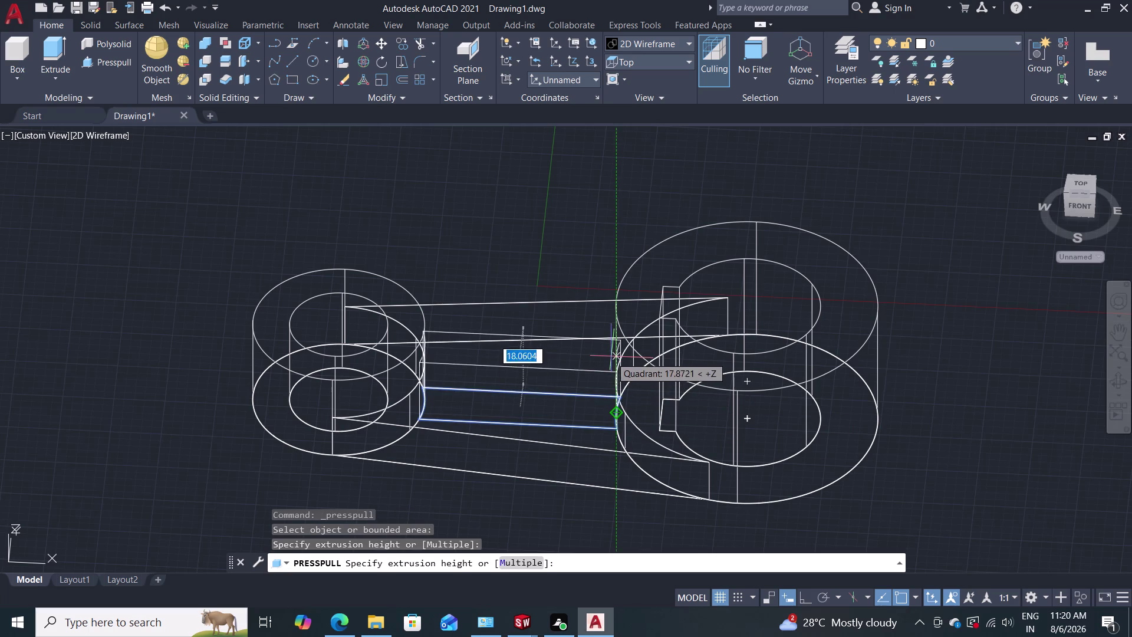
click(616, 322)
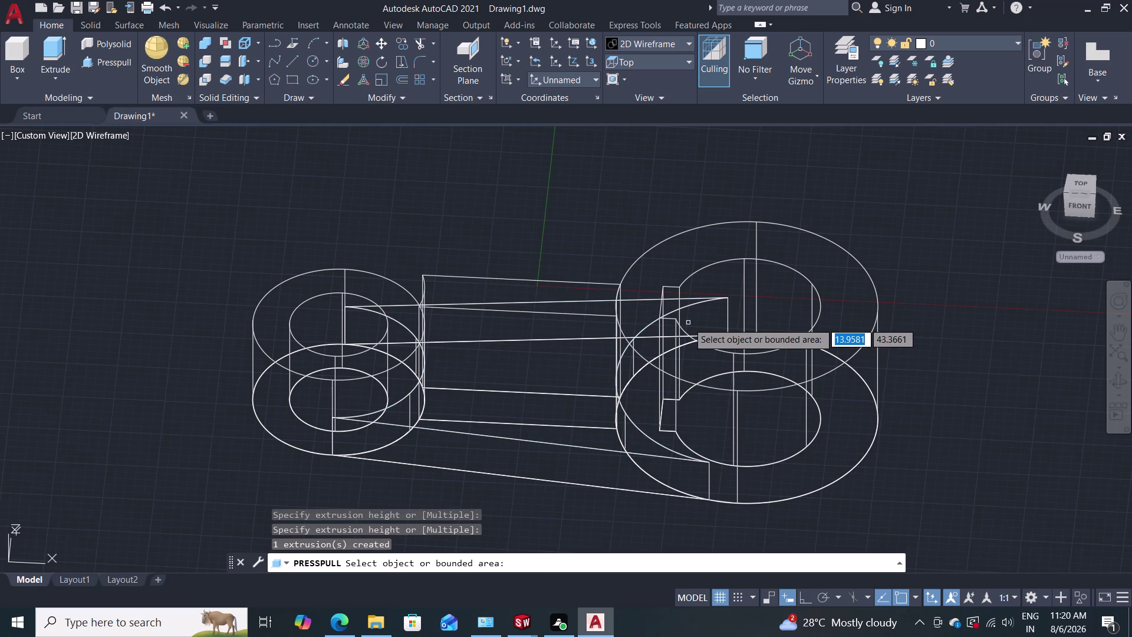
Undo the unwanted strip extrusion.
key(ctrl+z)
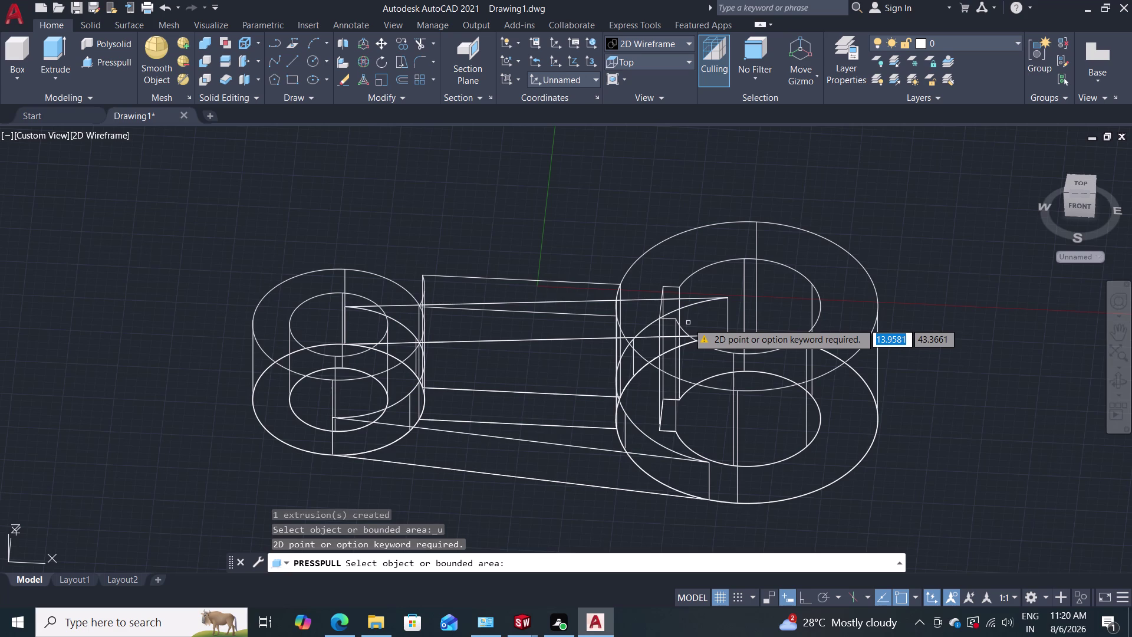
key(ctrl+z)
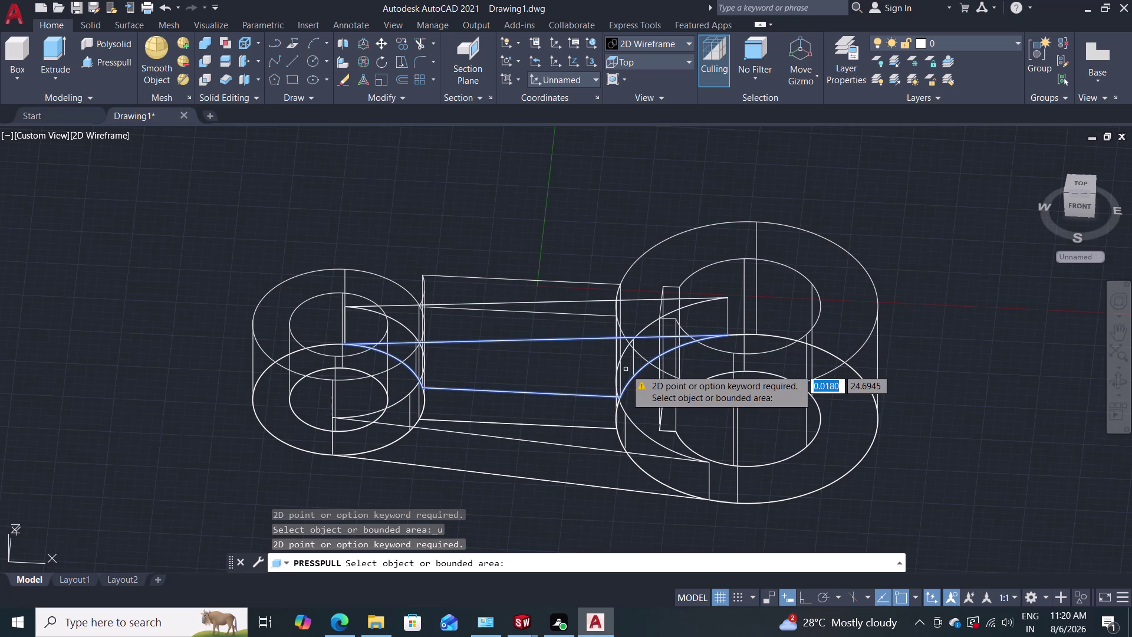
key(ctrl+z)
key(Escape)
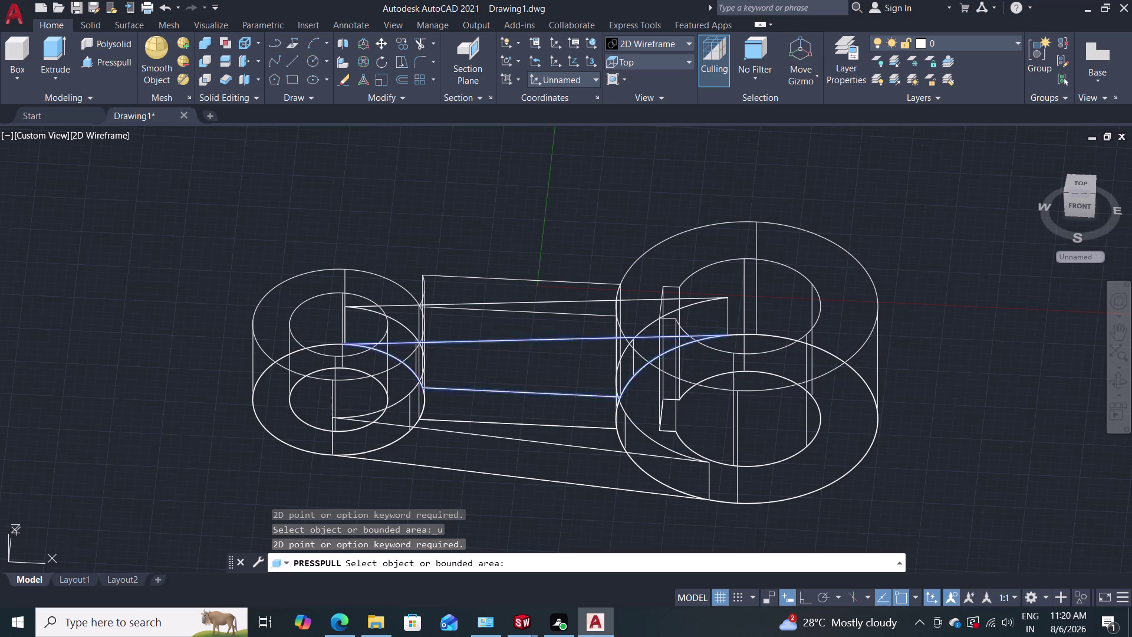
key(ctrl+z)
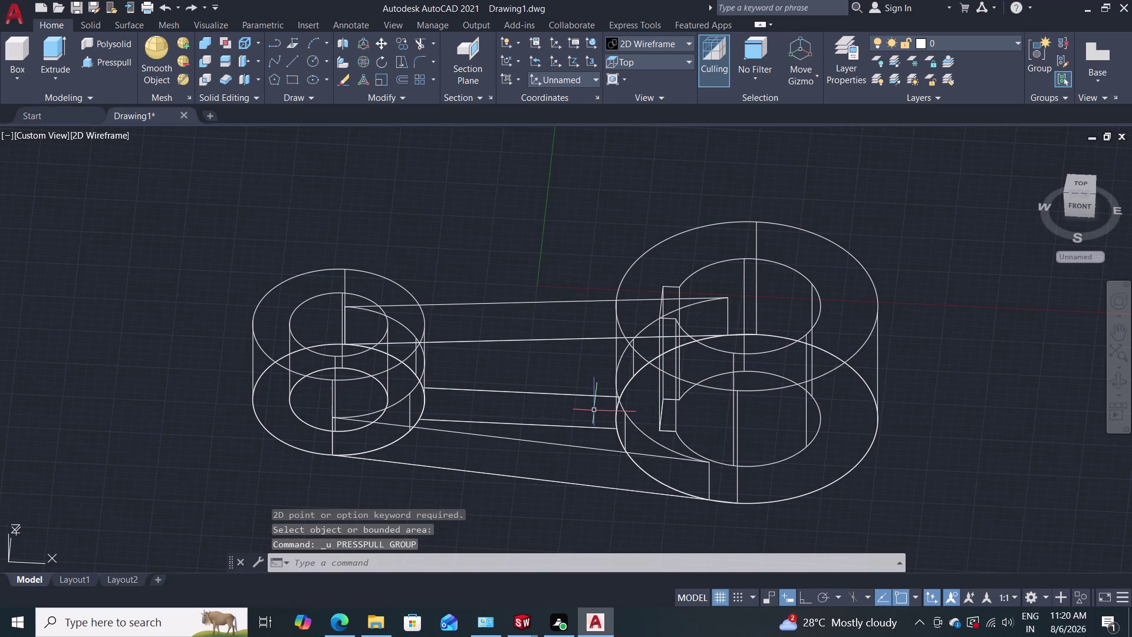
Zoom closer and retry press-pulling the tapered web area.
click(94, 59)
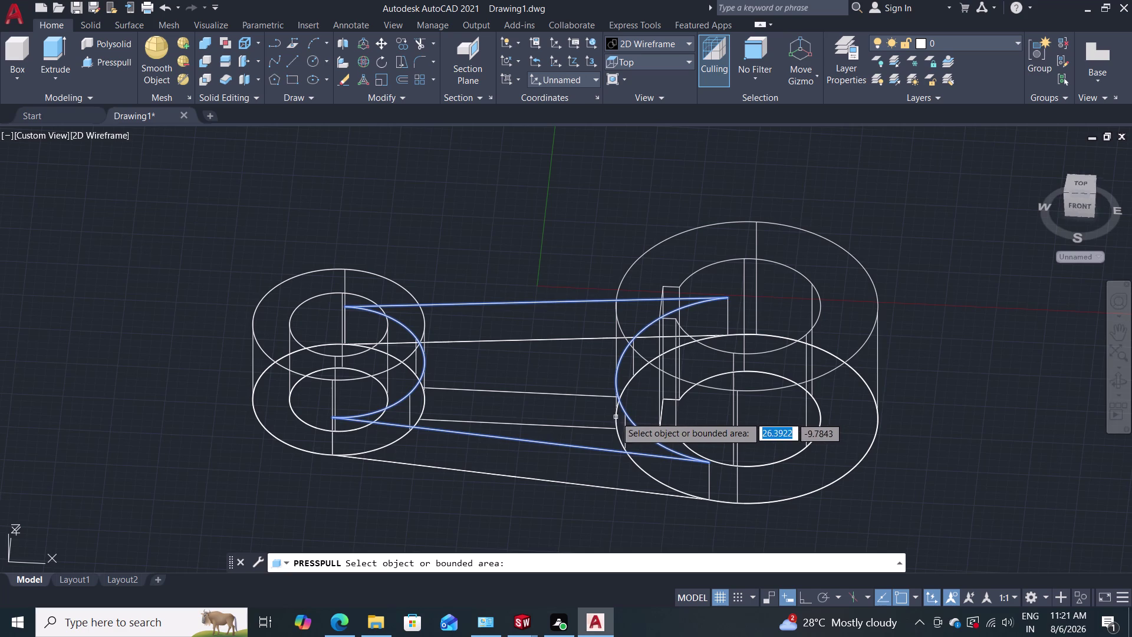
middle_drag(615, 418, 566, 408)
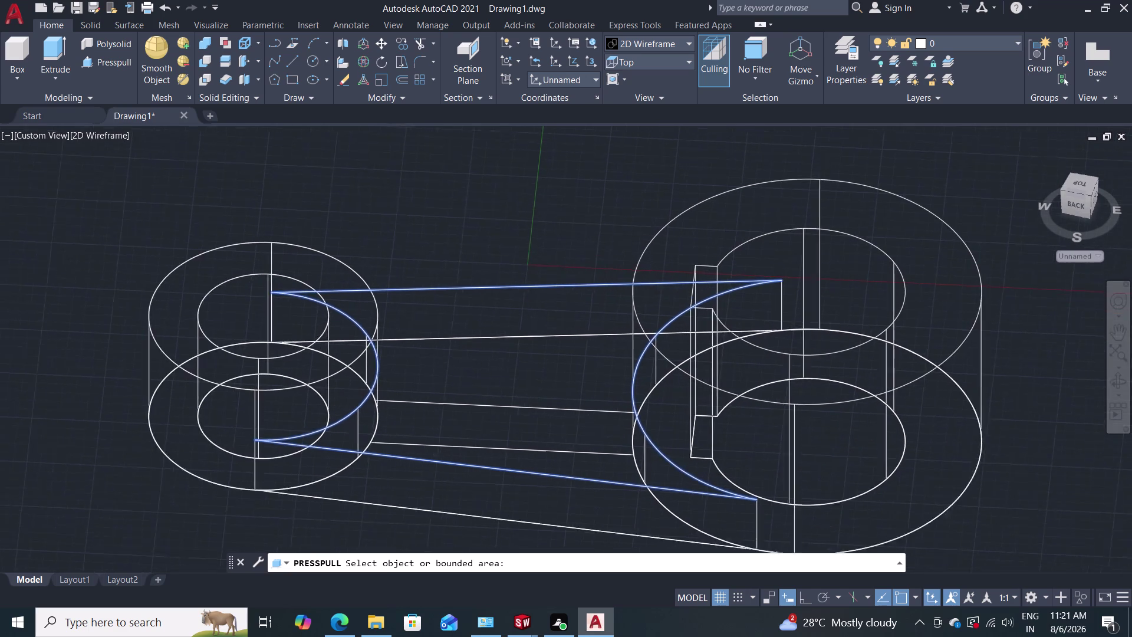
middle_drag(566, 408, 567, 410)
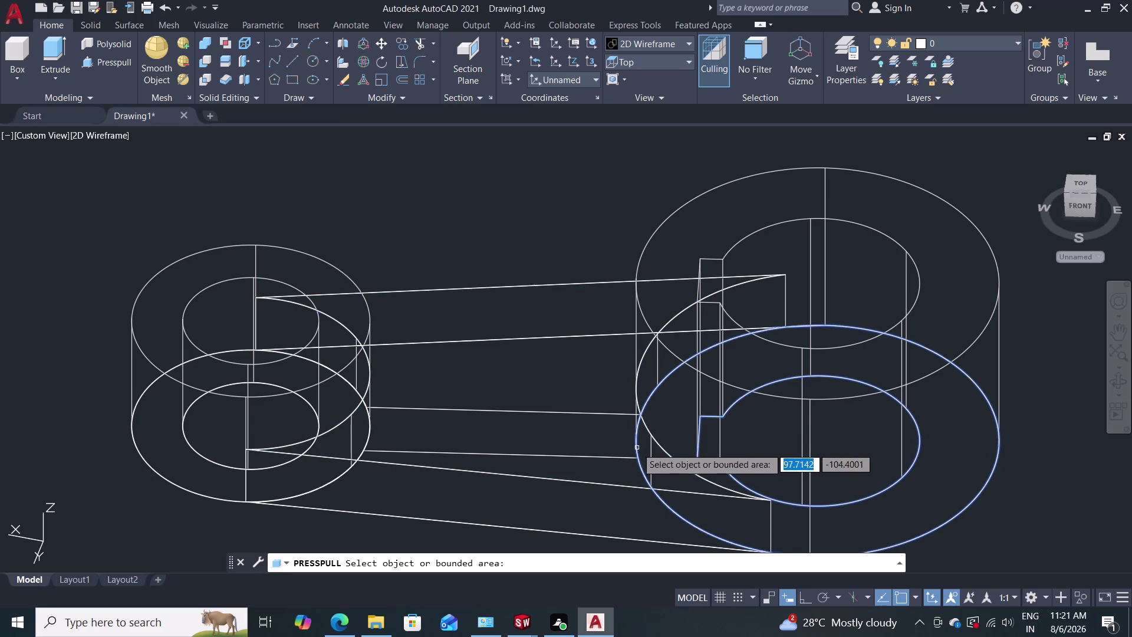
click(591, 429)
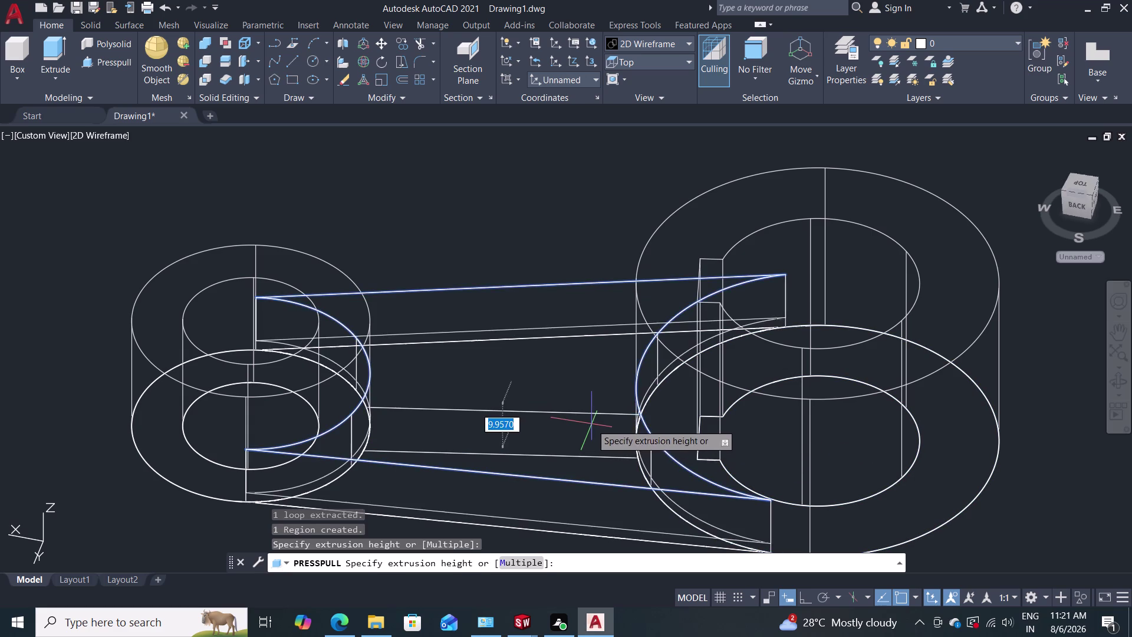
key(Escape)
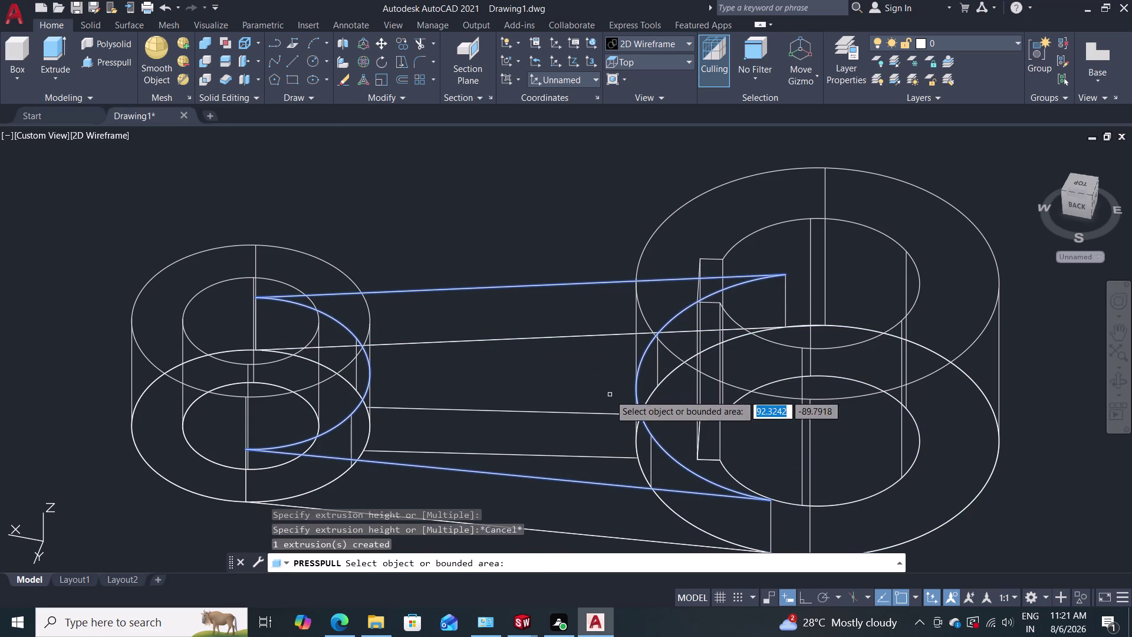
click(121, 65)
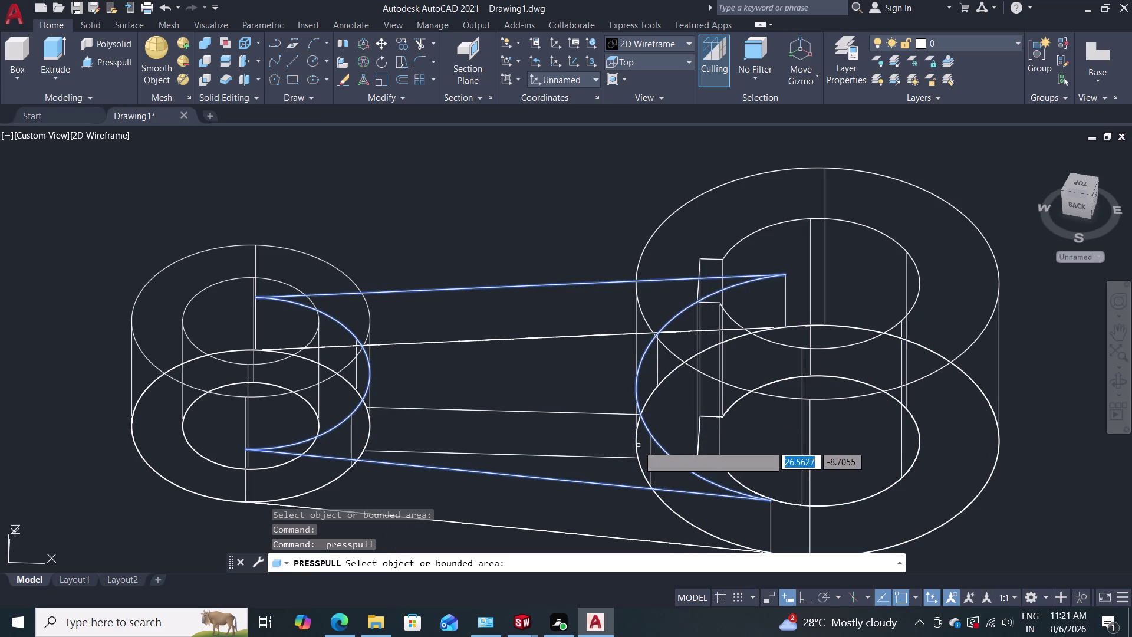
middle_drag(638, 445, 589, 466)
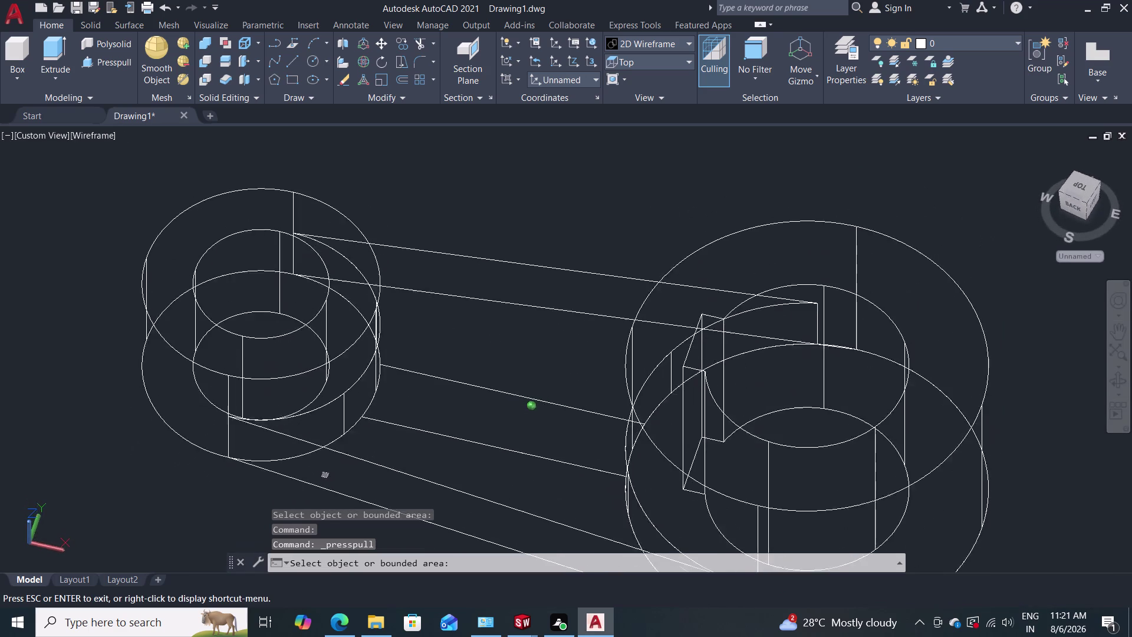
middle_drag(589, 466, 647, 451)
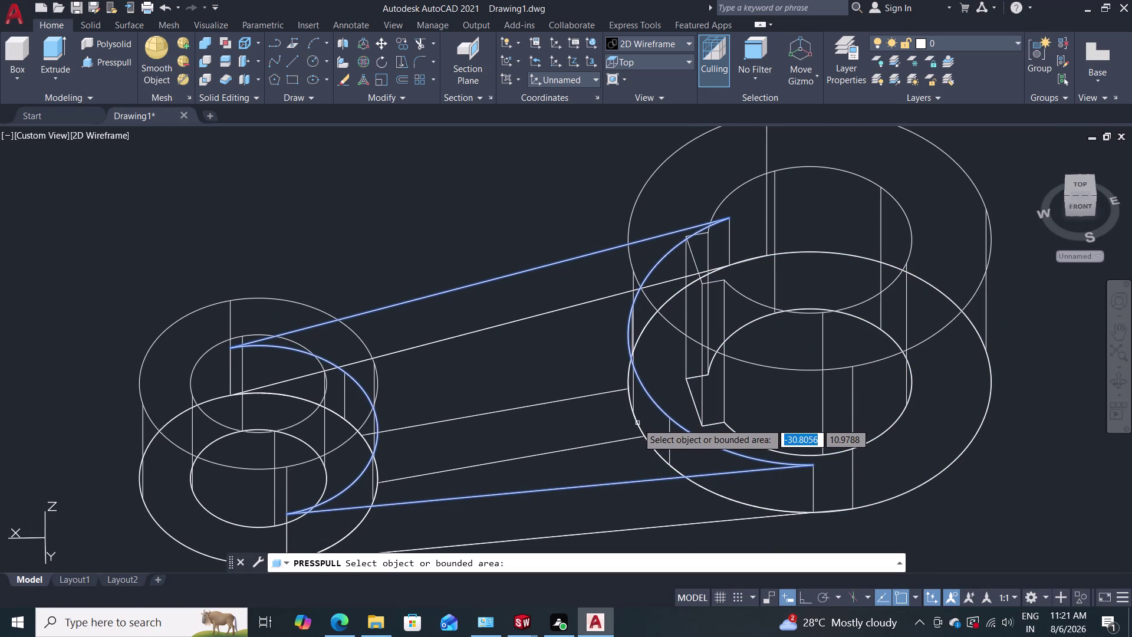
middle_drag(633, 406, 628, 409)
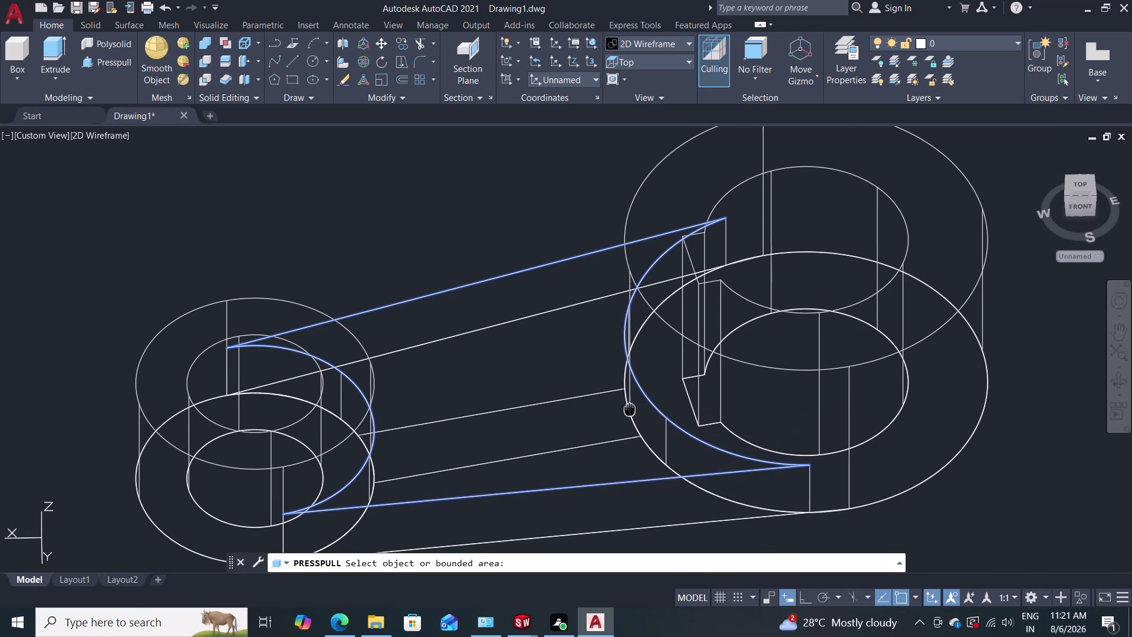
middle_drag(628, 409, 527, 454)
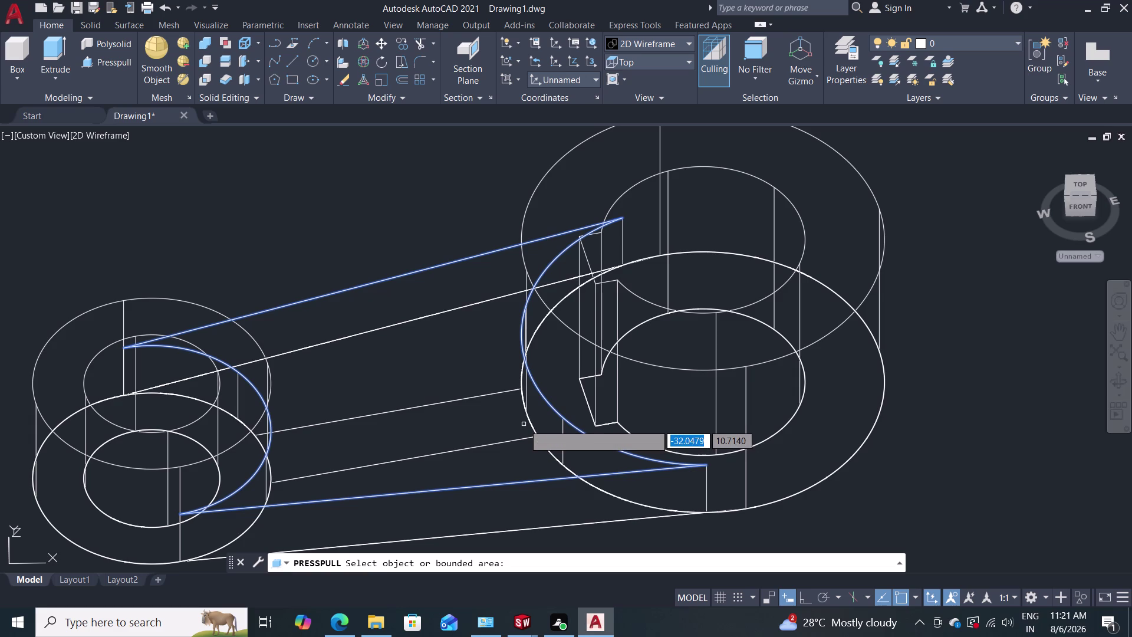
key(ctrl+x)
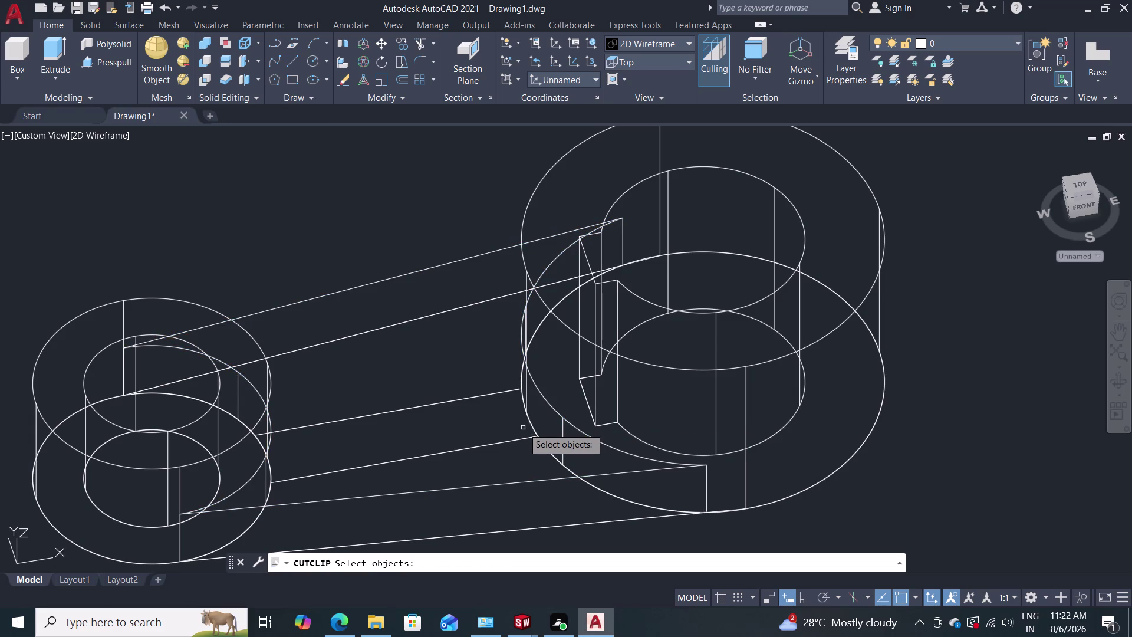
key(ctrl+x)
key(ctrl+x)
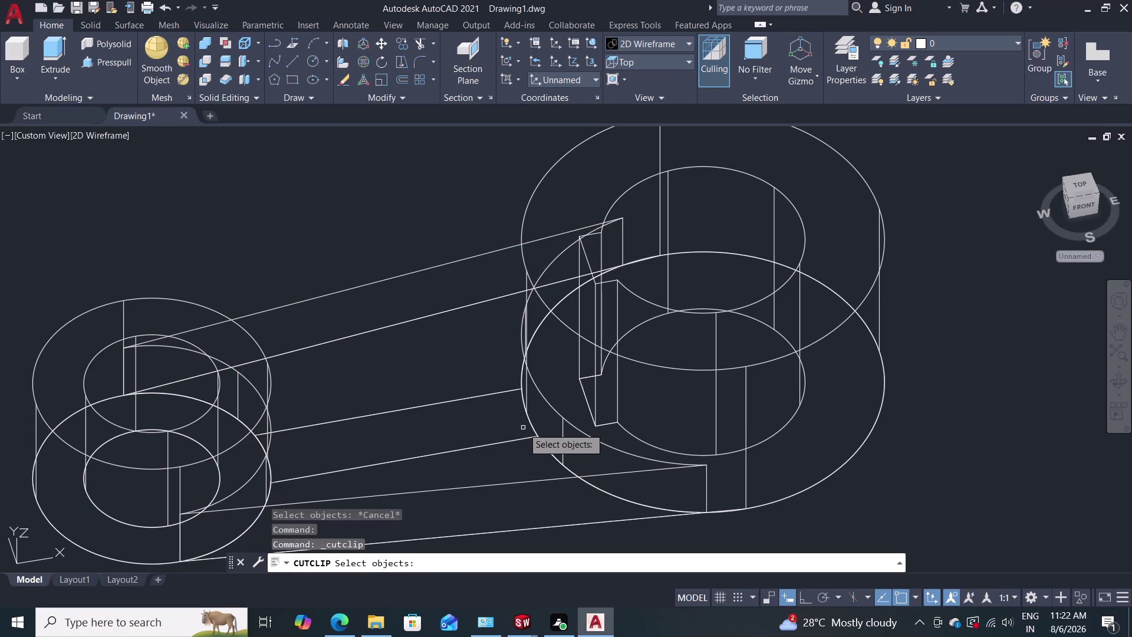
key(ctrl+x)
key(ctrl+x)
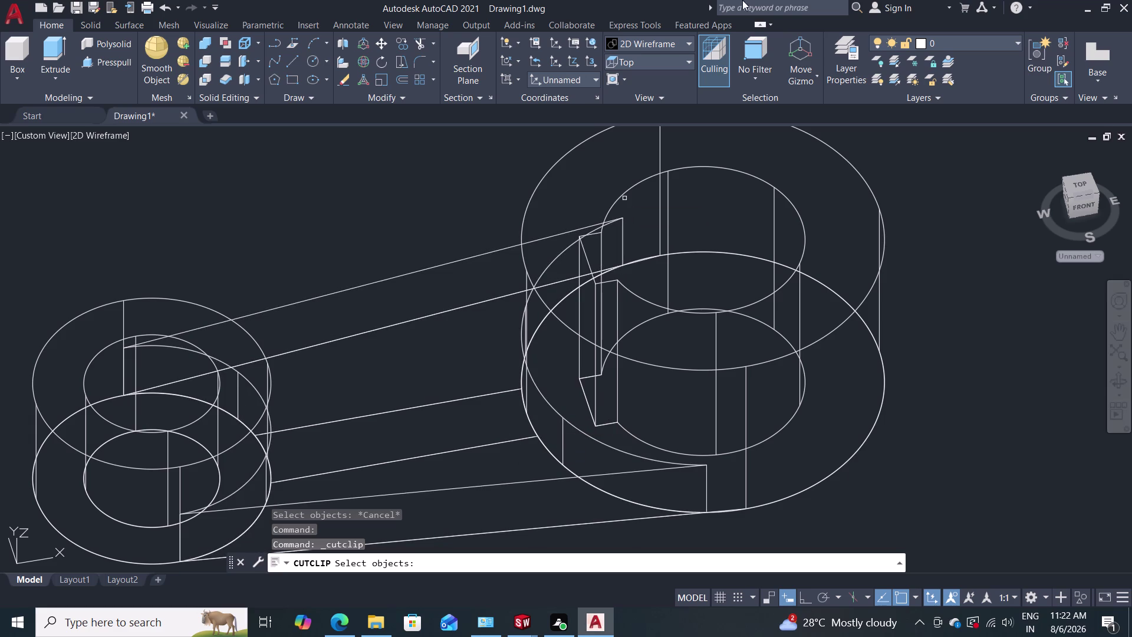
click(658, 43)
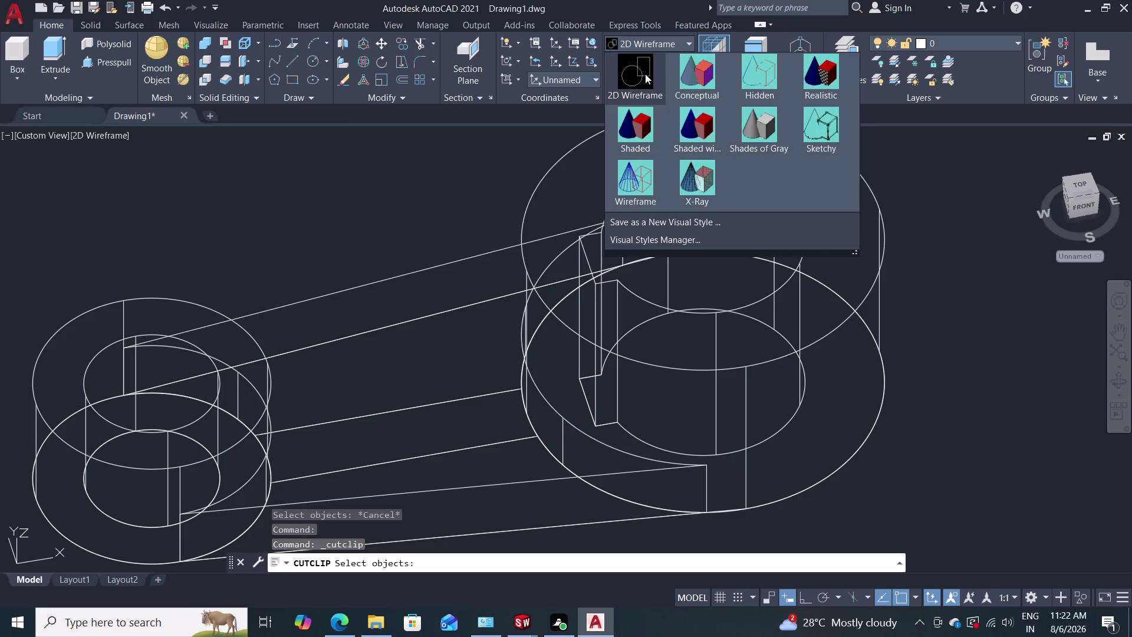
click(765, 134)
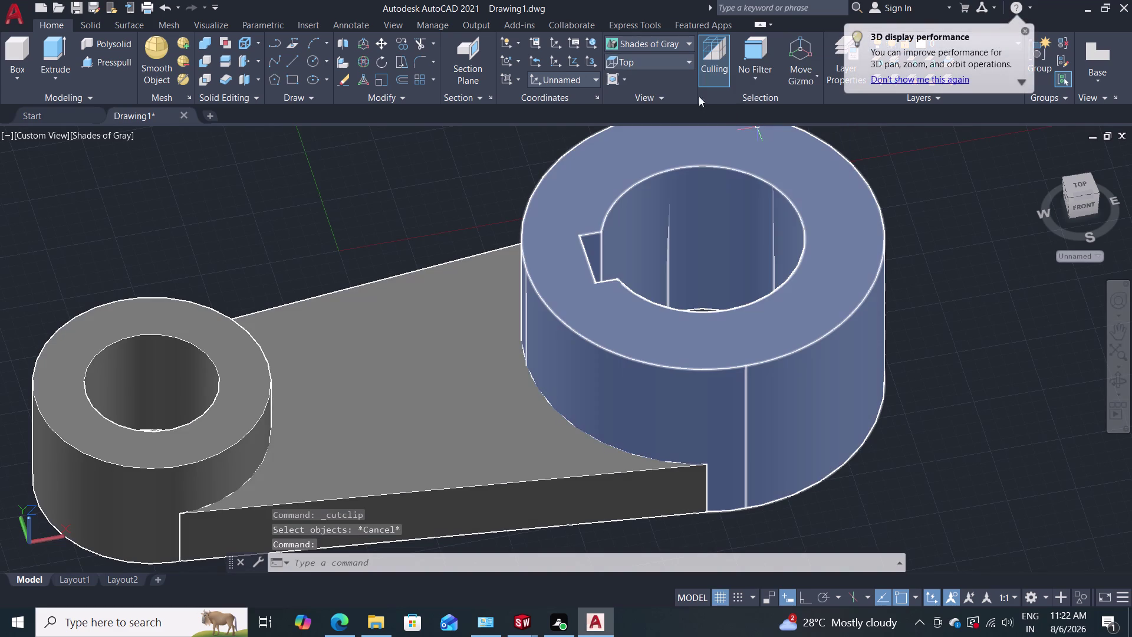
click(655, 40)
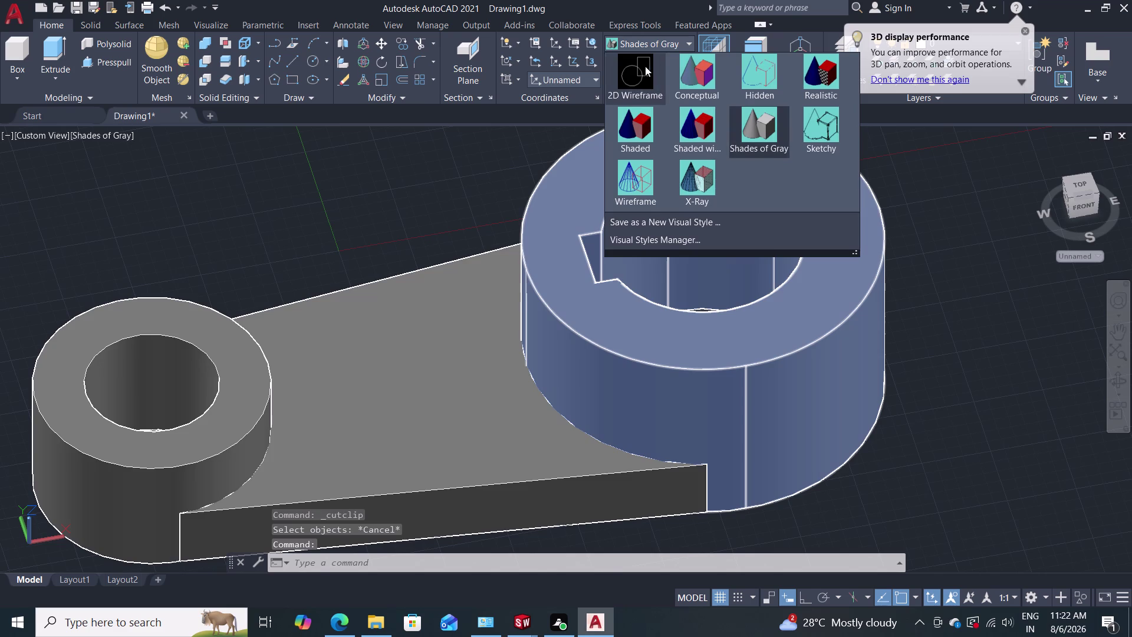
click(645, 66)
middle_drag(562, 264, 492, 250)
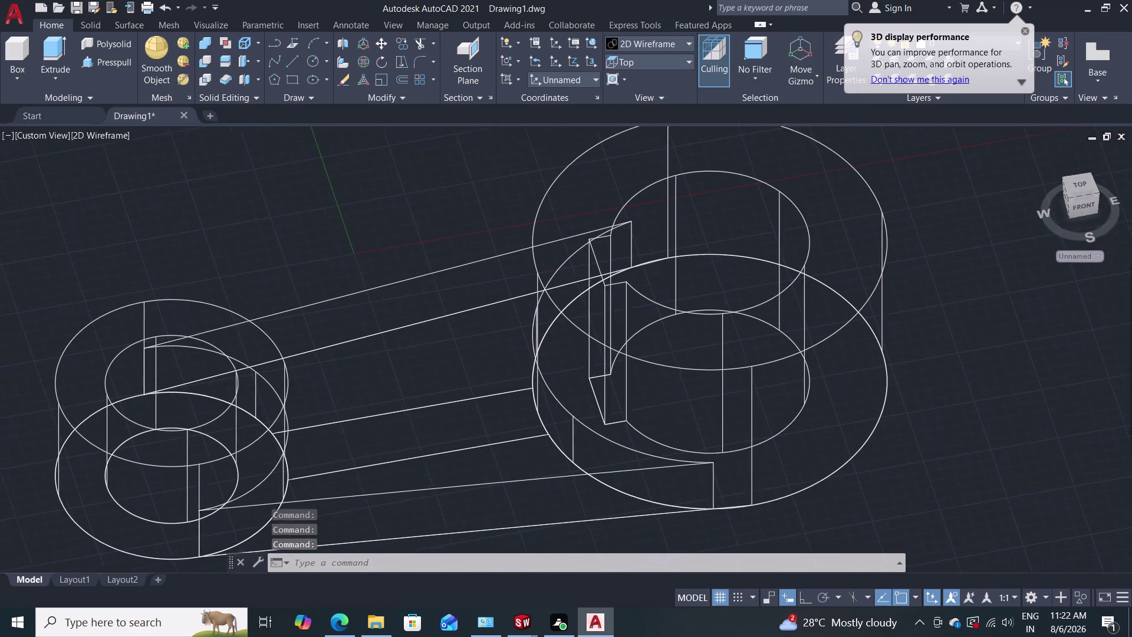
middle_drag(492, 250, 512, 265)
middle_drag(526, 299, 468, 279)
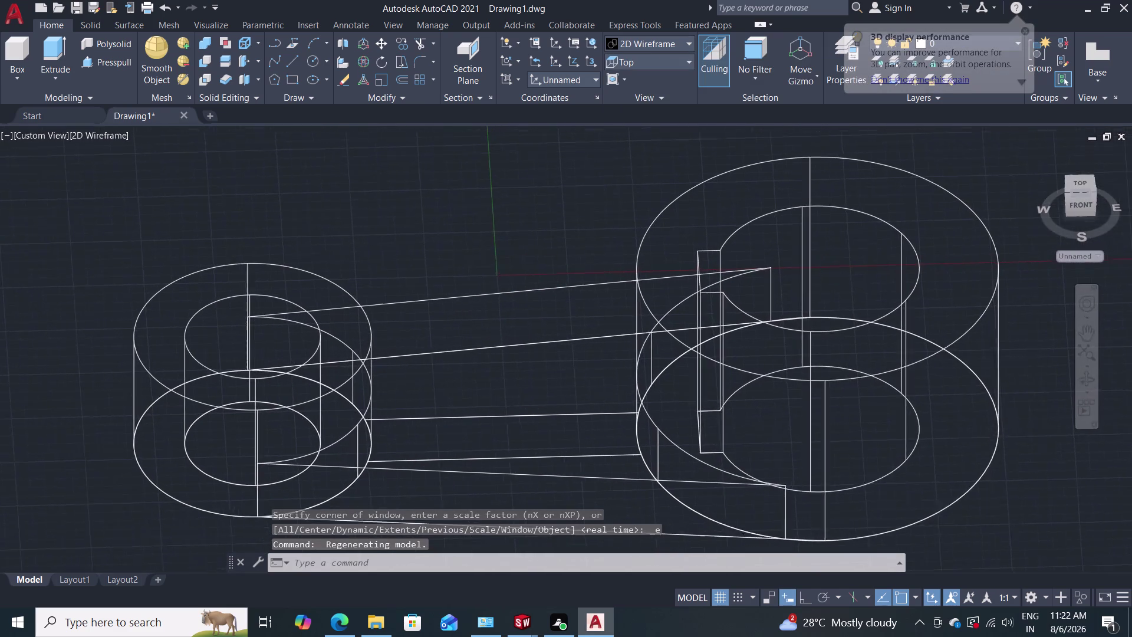
middle_drag(469, 279, 485, 284)
middle_drag(485, 284, 473, 267)
middle_drag(513, 262, 557, 134)
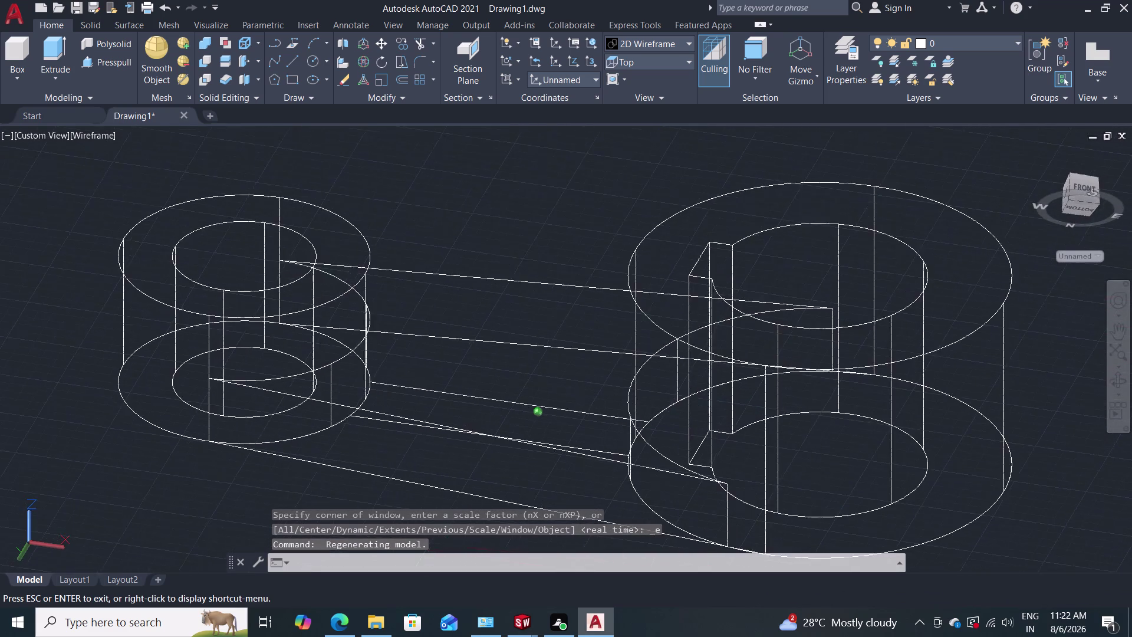
middle_drag(557, 134, 513, 281)
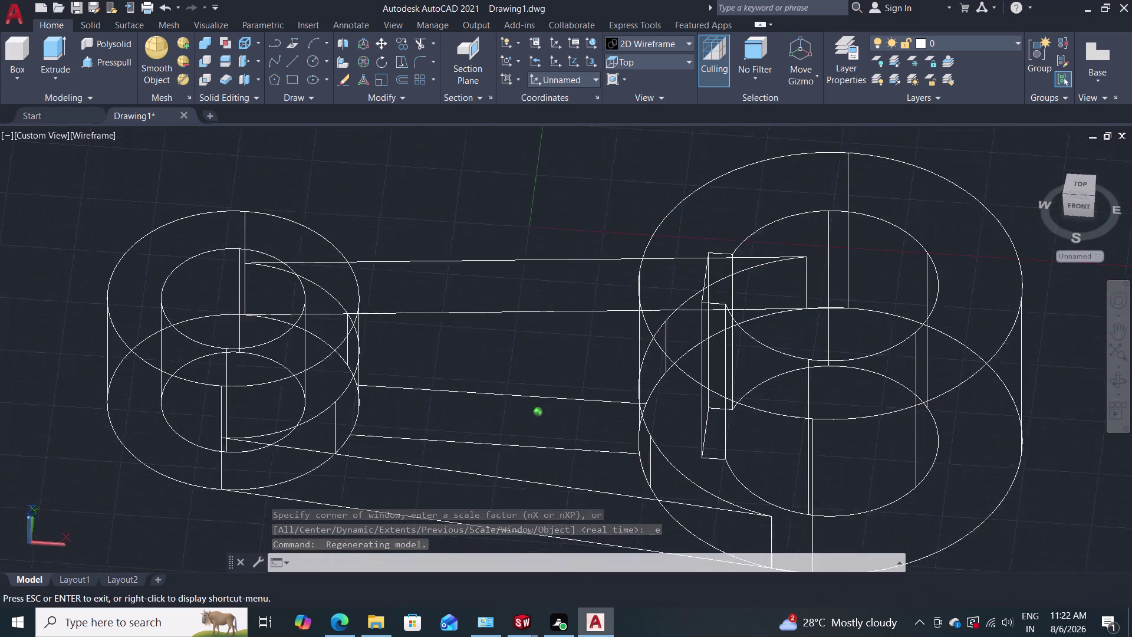
middle_drag(513, 282, 571, 294)
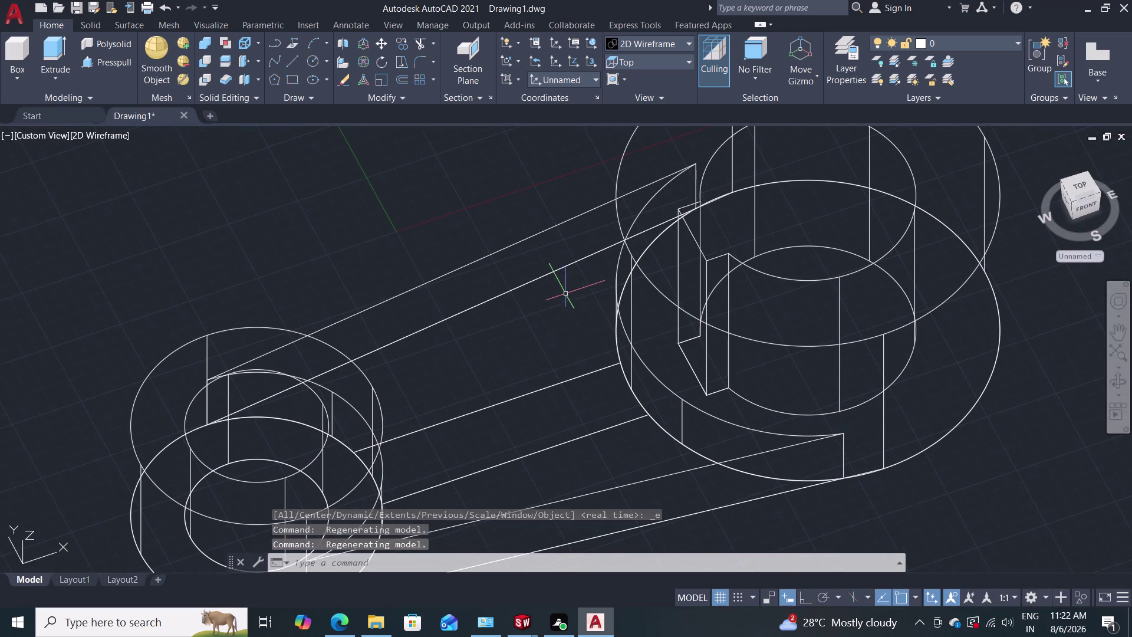
click(96, 64)
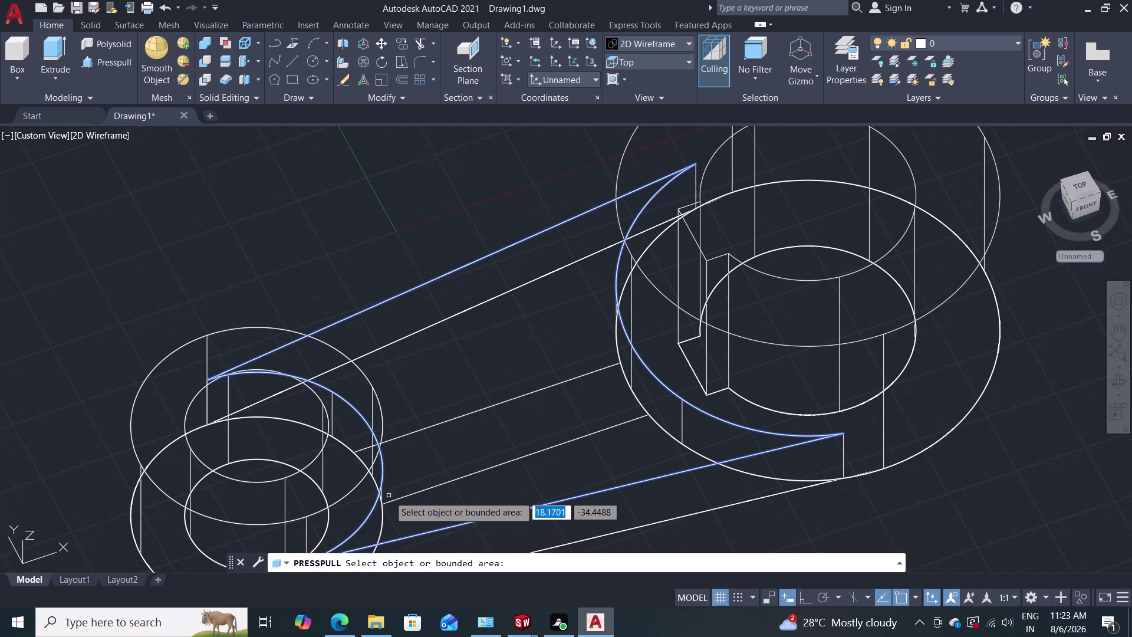
Press-pull the web region and central strip to height, then place a line's first point.
click(384, 495)
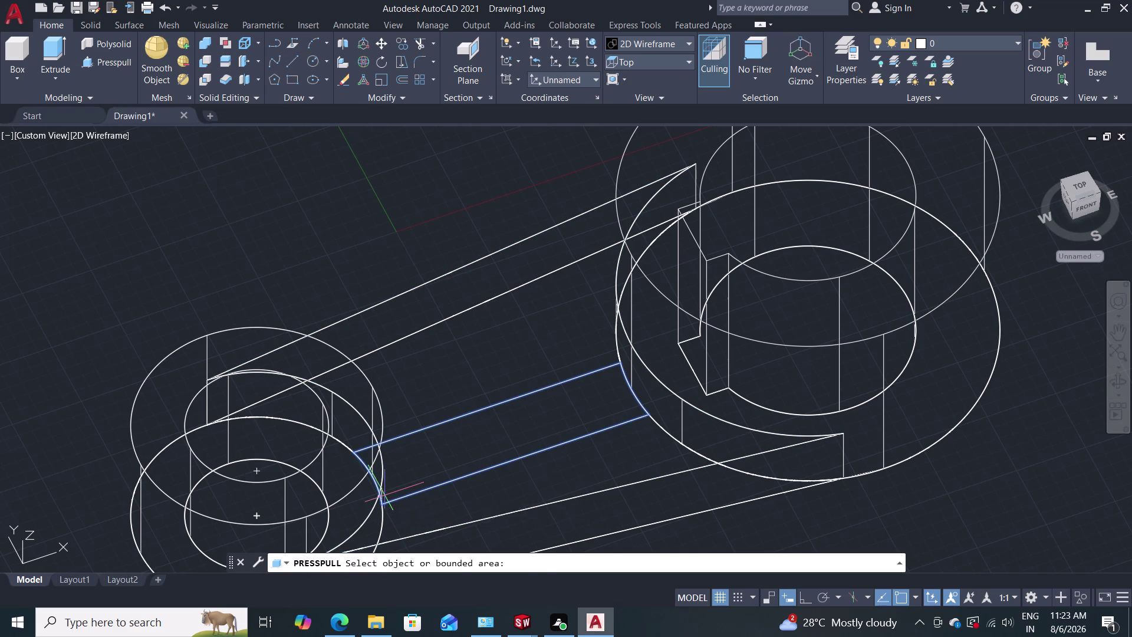
click(354, 363)
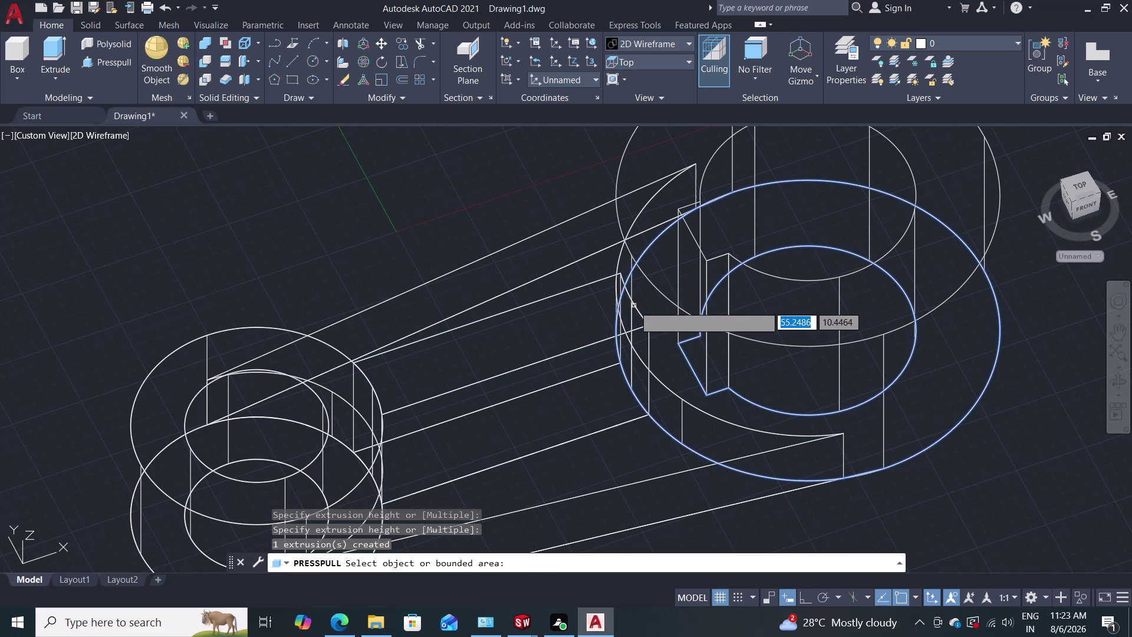
click(634, 305)
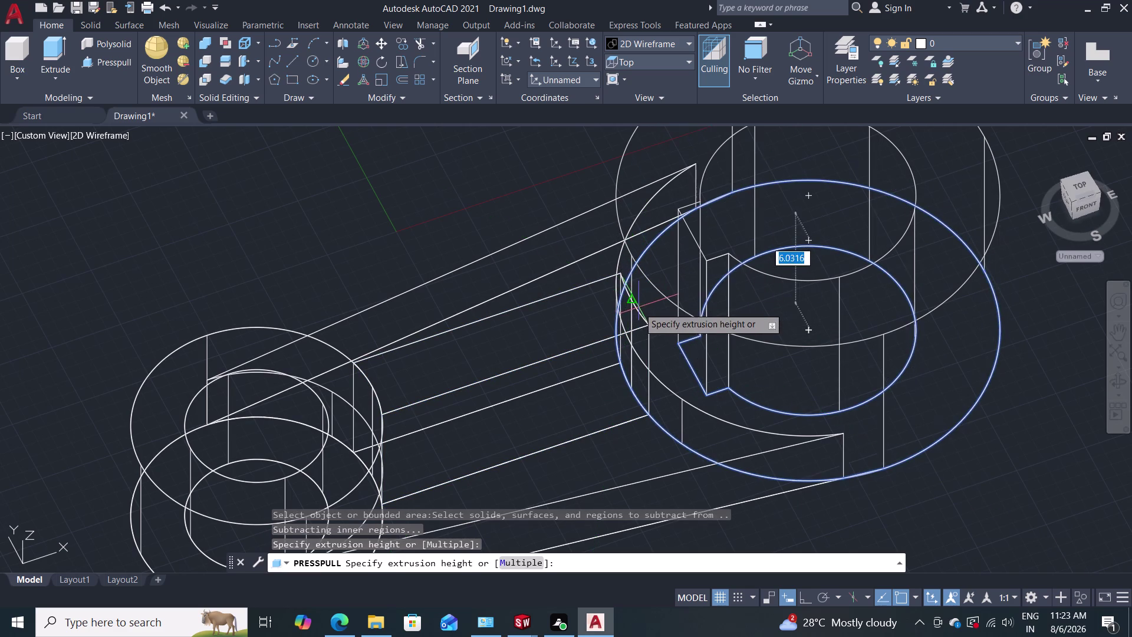
key(Escape)
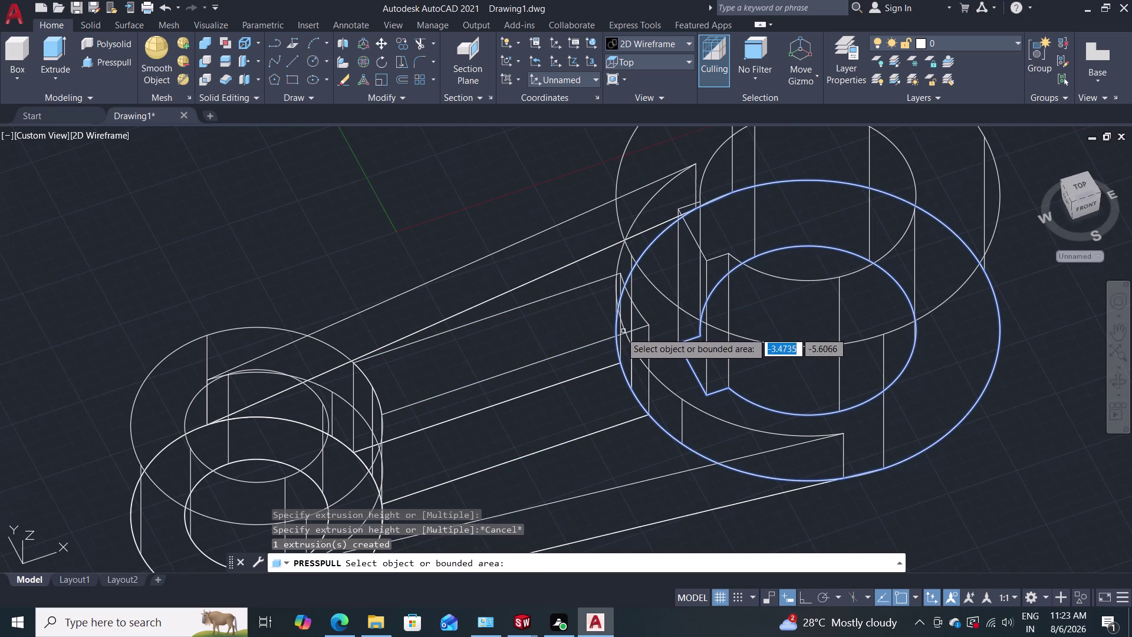
click(568, 308)
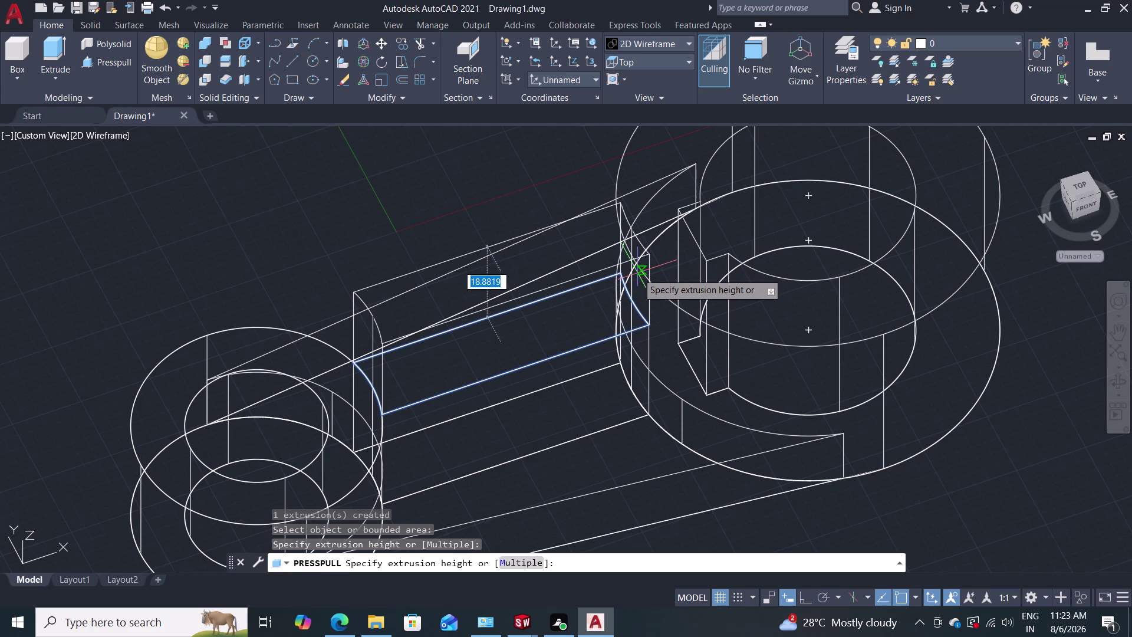
click(642, 273)
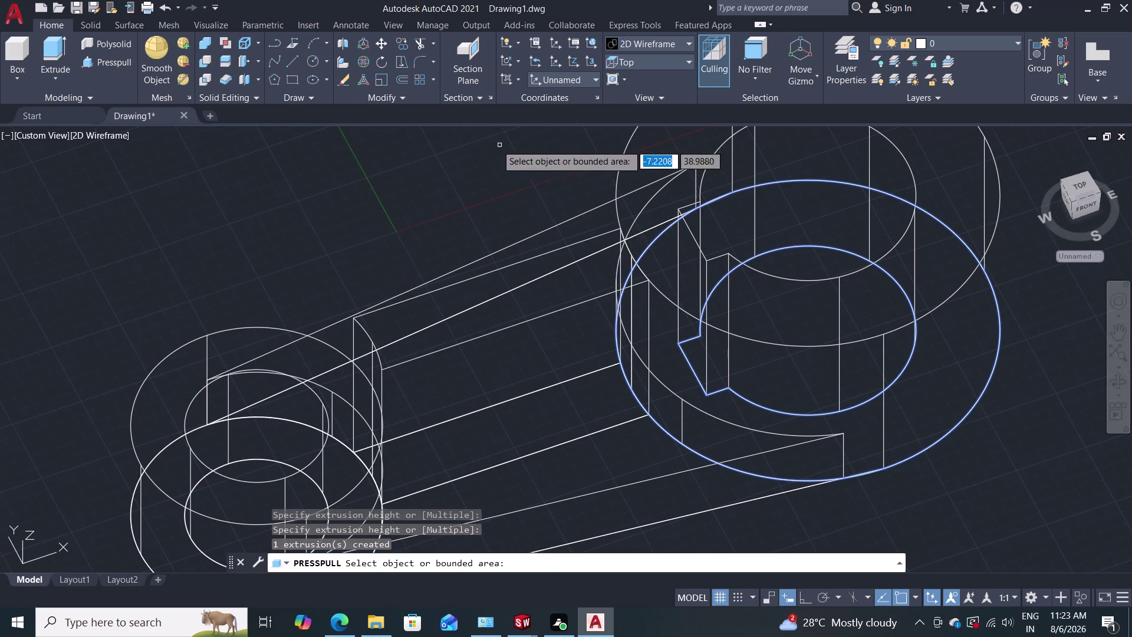
click(291, 56)
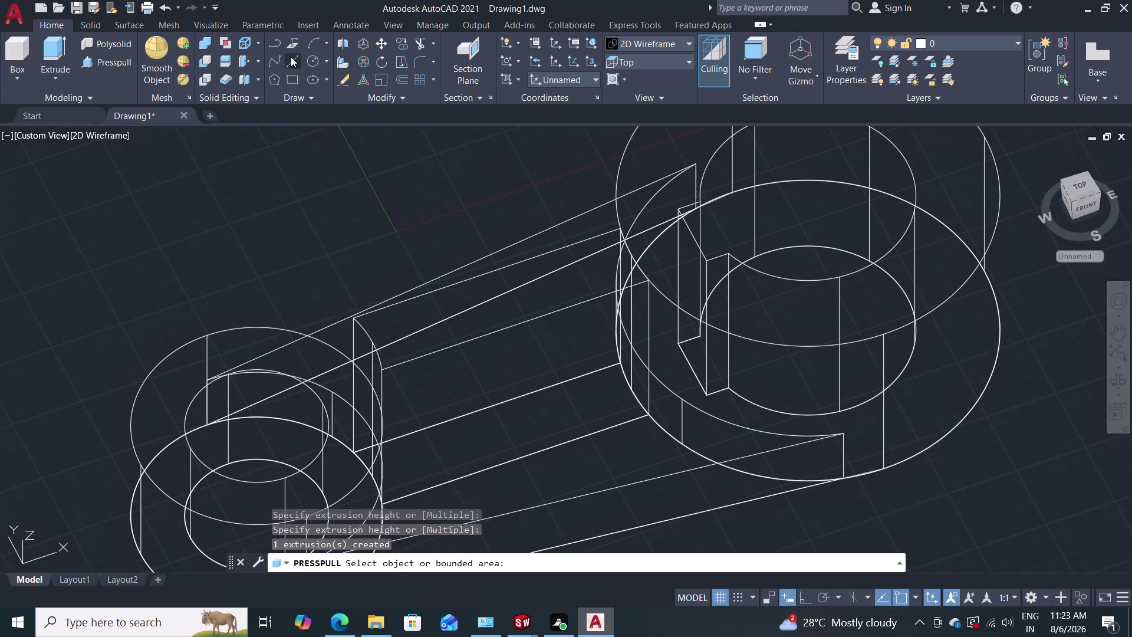
click(649, 282)
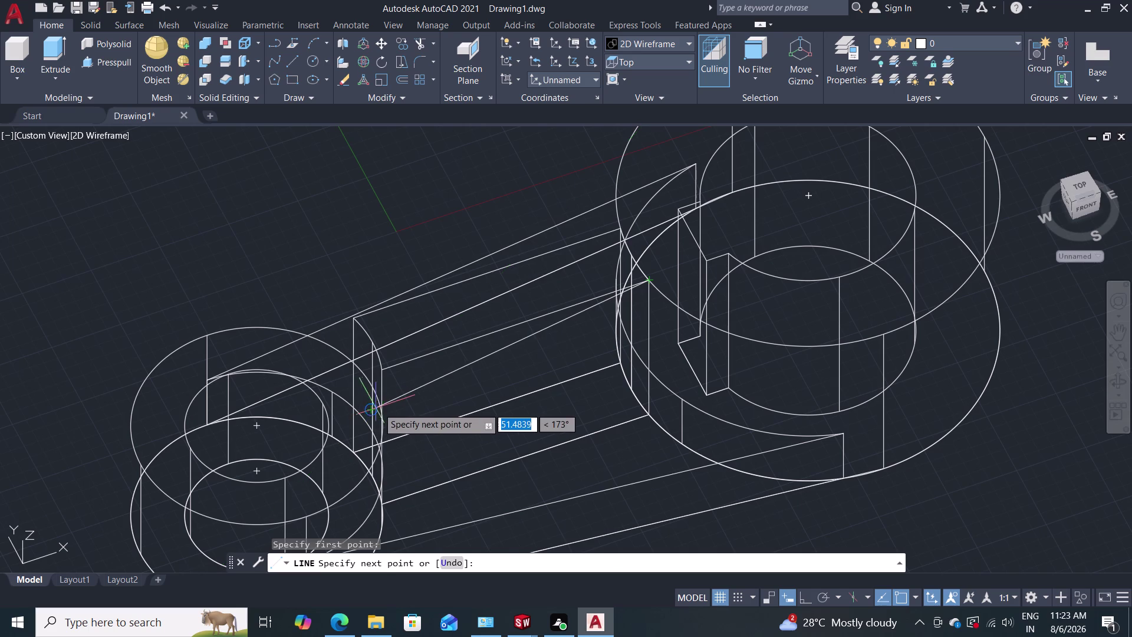
Zoom in and end the line on the small boss's rim with Endpoint snap.
scroll(up, 3)
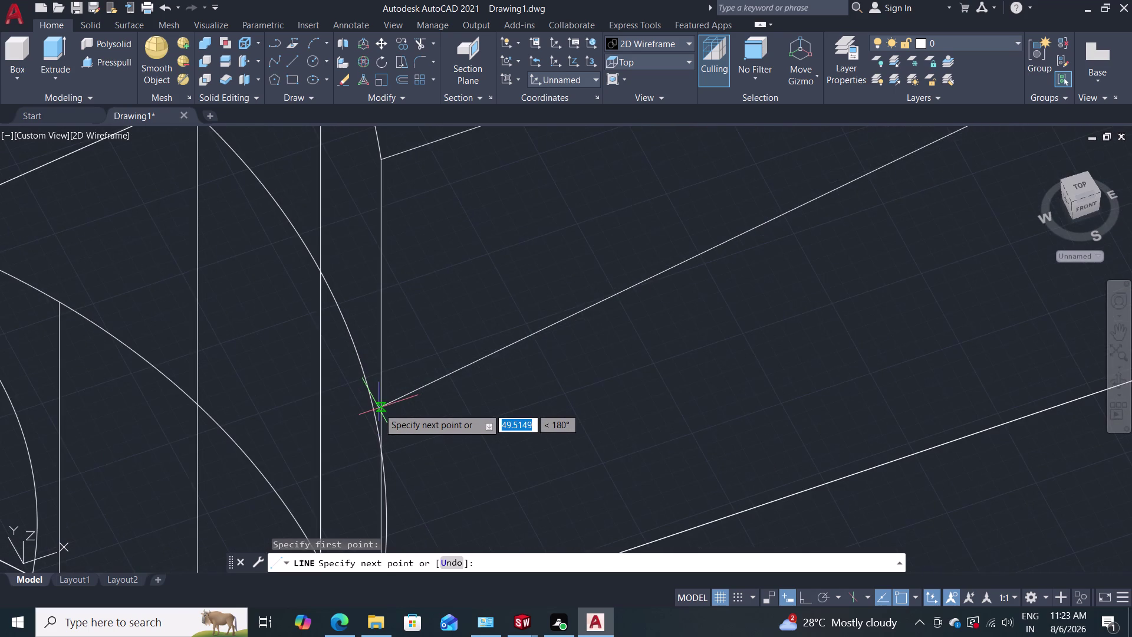
scroll(up, 3)
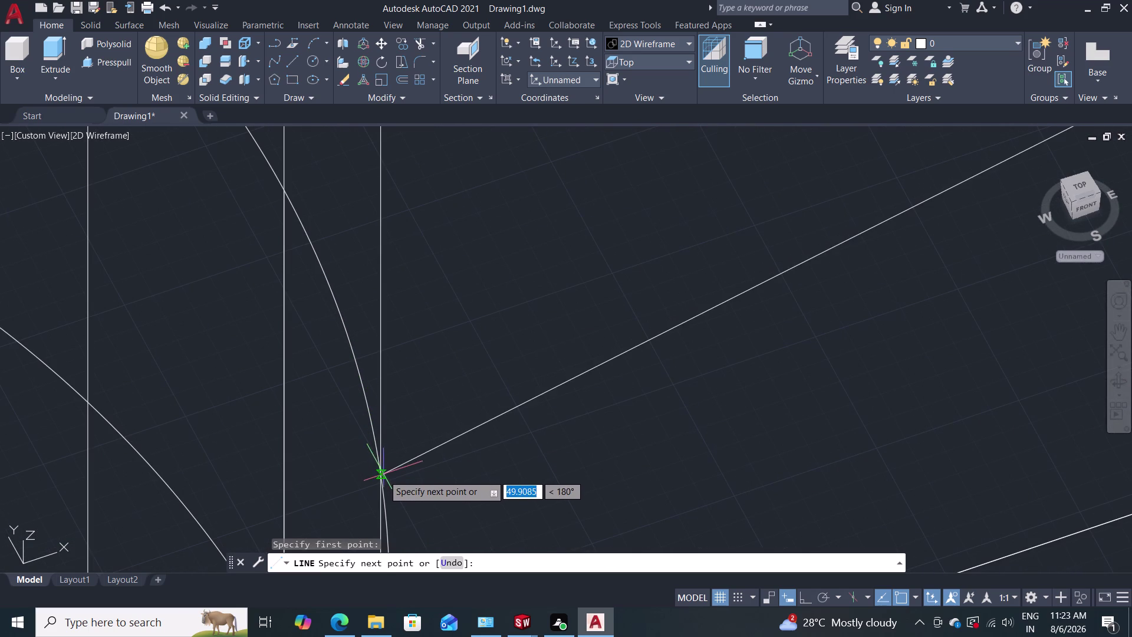
click(380, 479)
key(Escape)
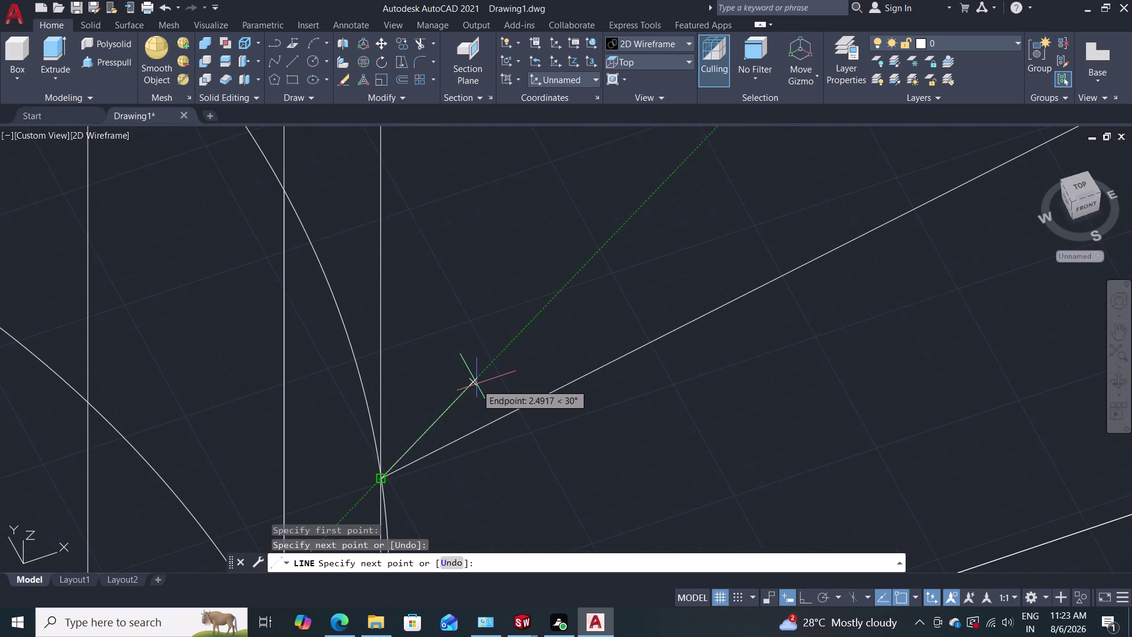
scroll(down, 3)
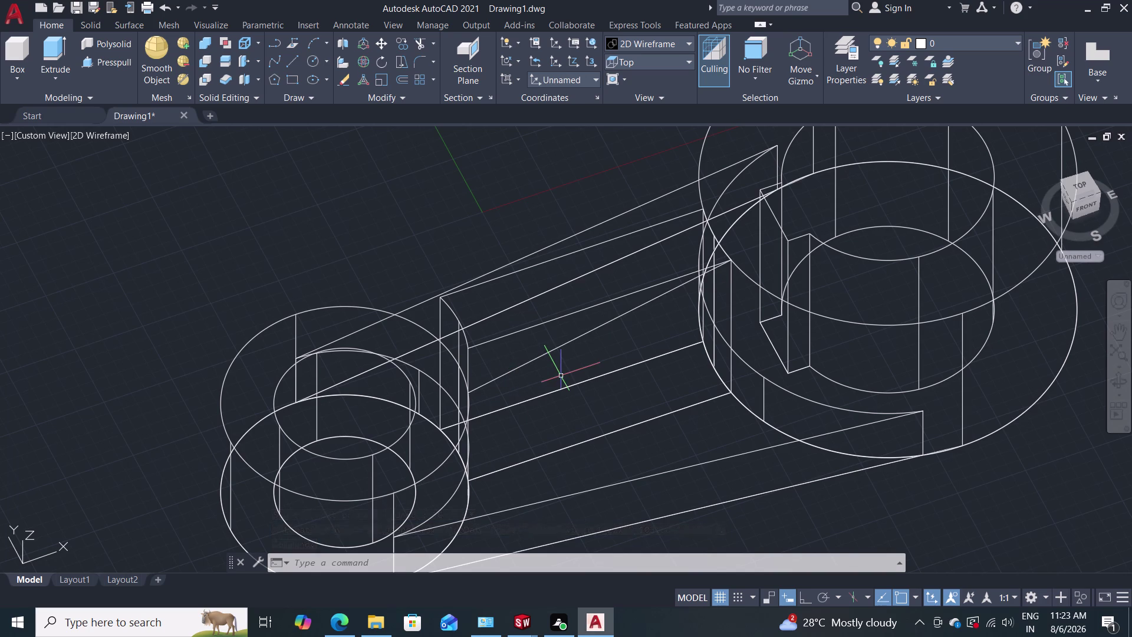
Orbit the wireframe link slightly to a new oblique view of the web and bosses.
middle_drag(561, 376, 640, 314)
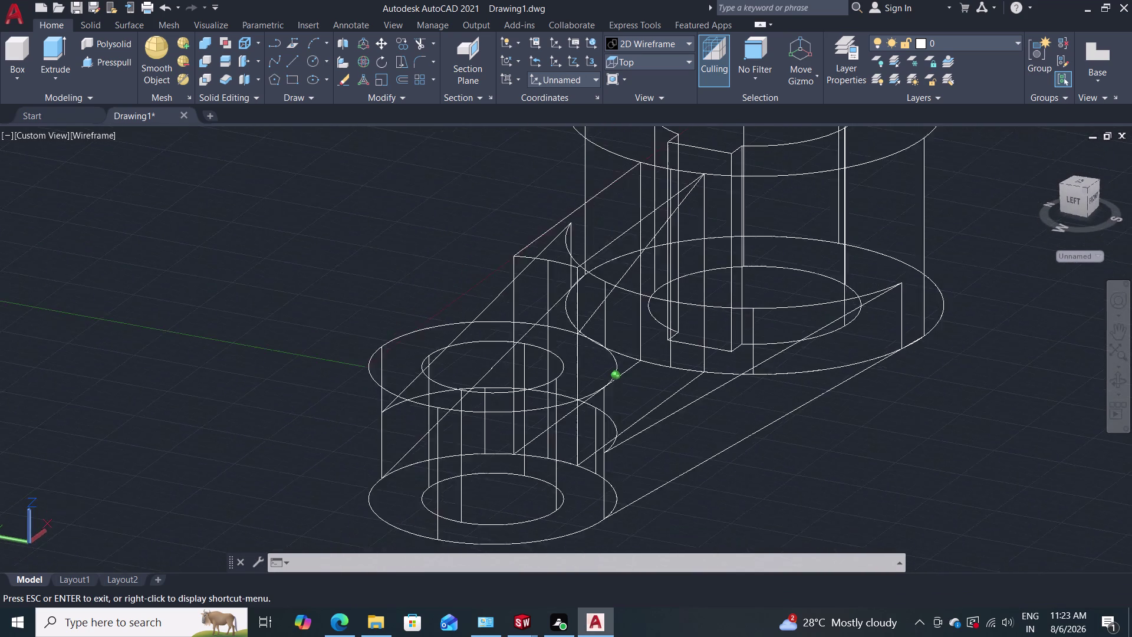
middle_drag(640, 314, 603, 307)
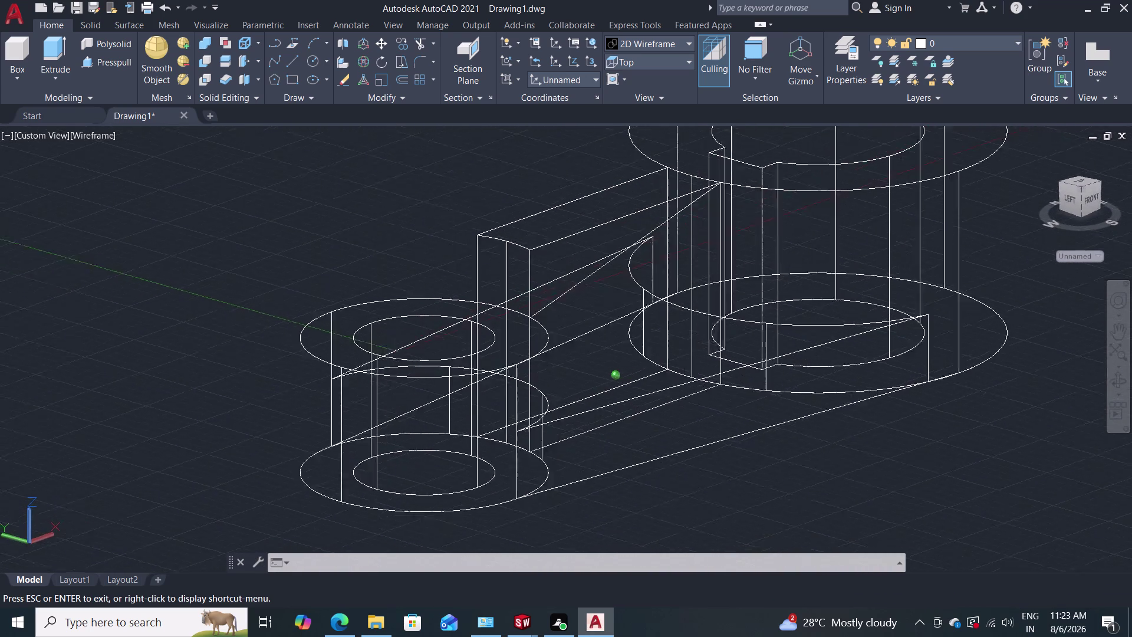
middle_drag(603, 306, 619, 309)
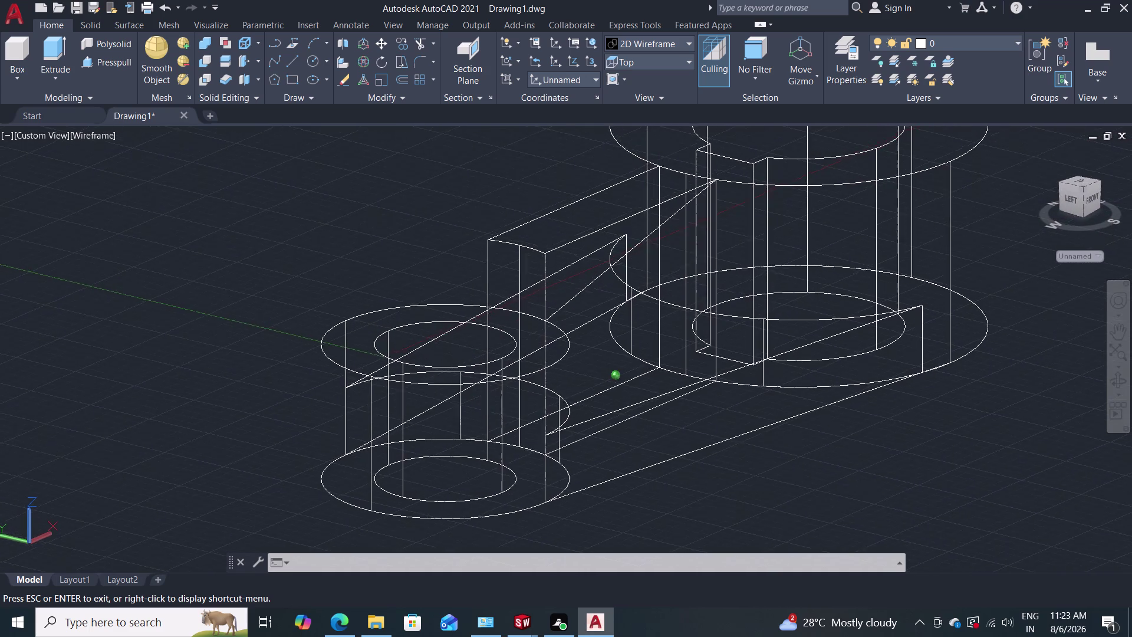
middle_drag(619, 308, 618, 309)
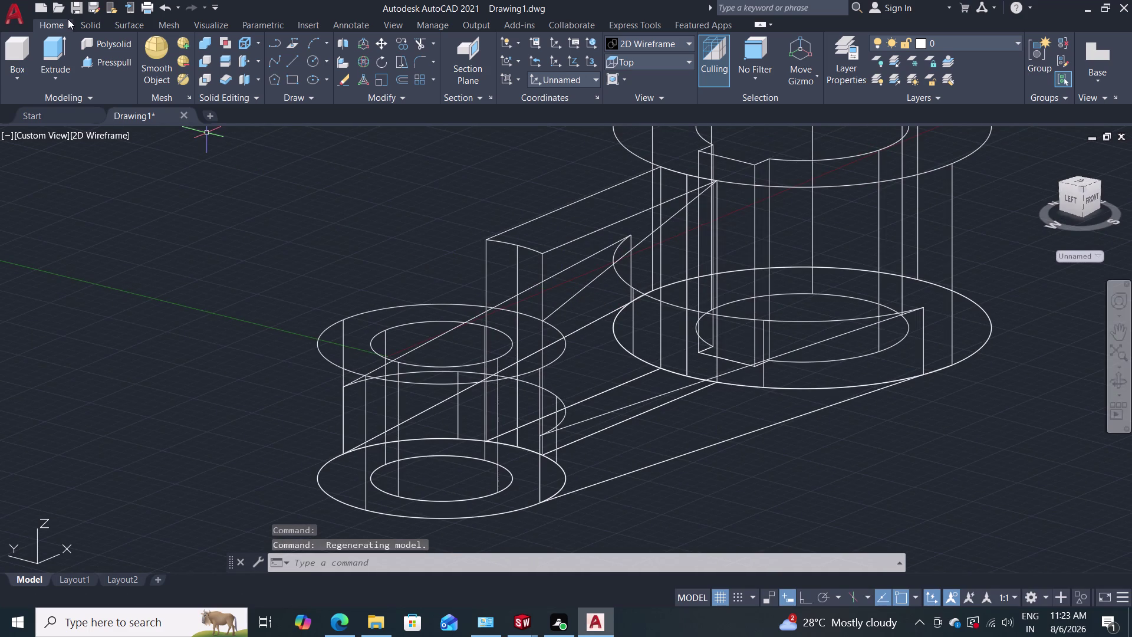
click(94, 65)
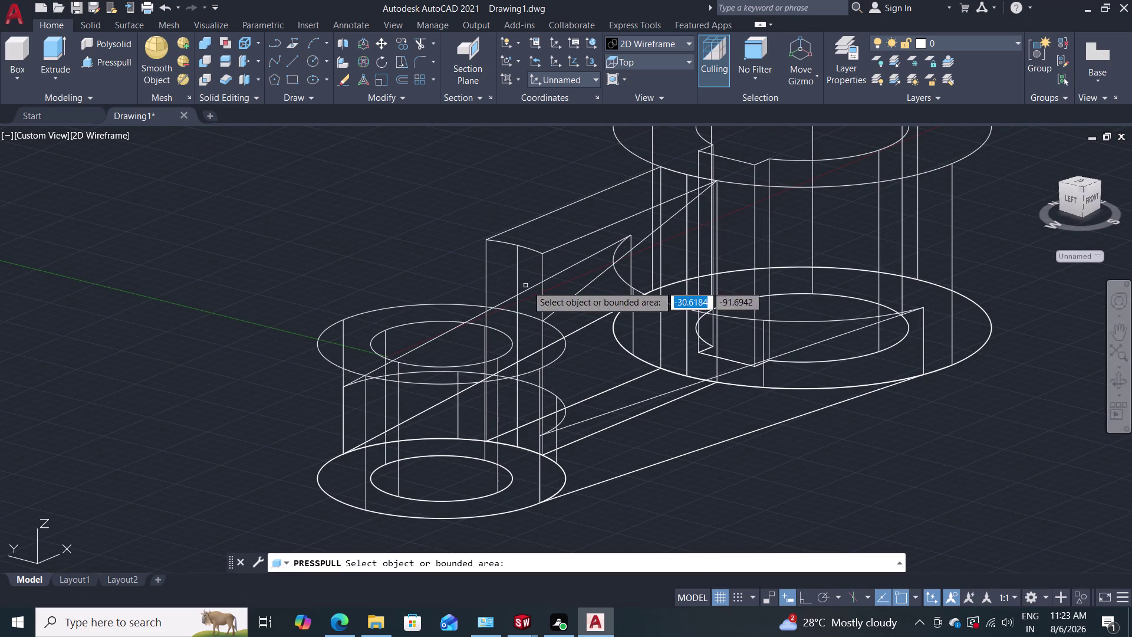
Press-pull the triangular region between the bosses up into a solid web.
click(582, 274)
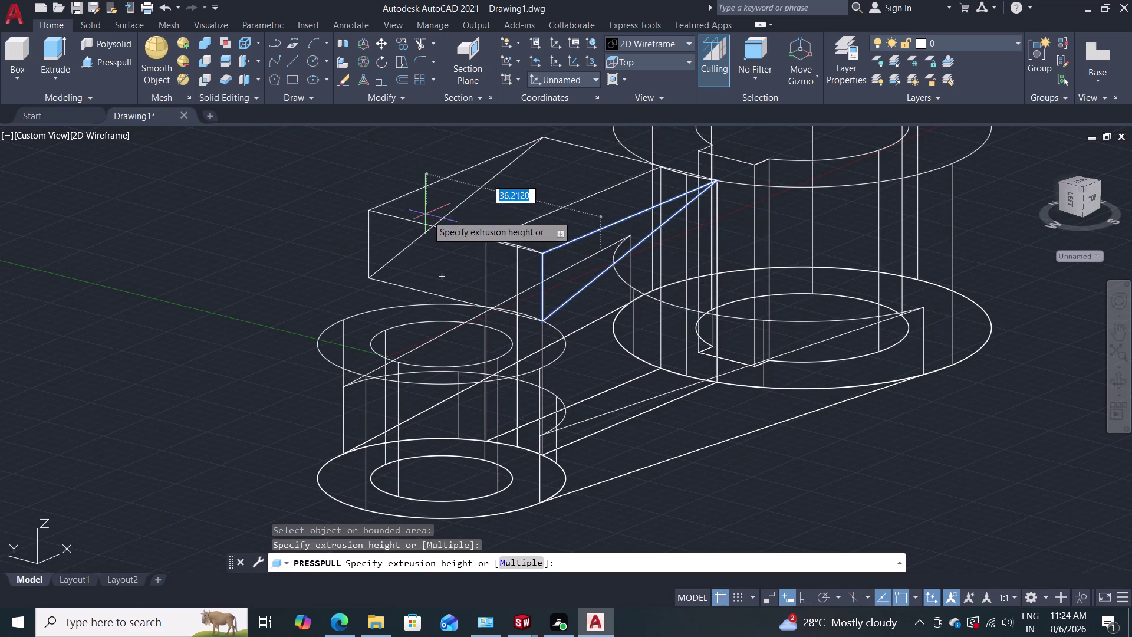
click(421, 212)
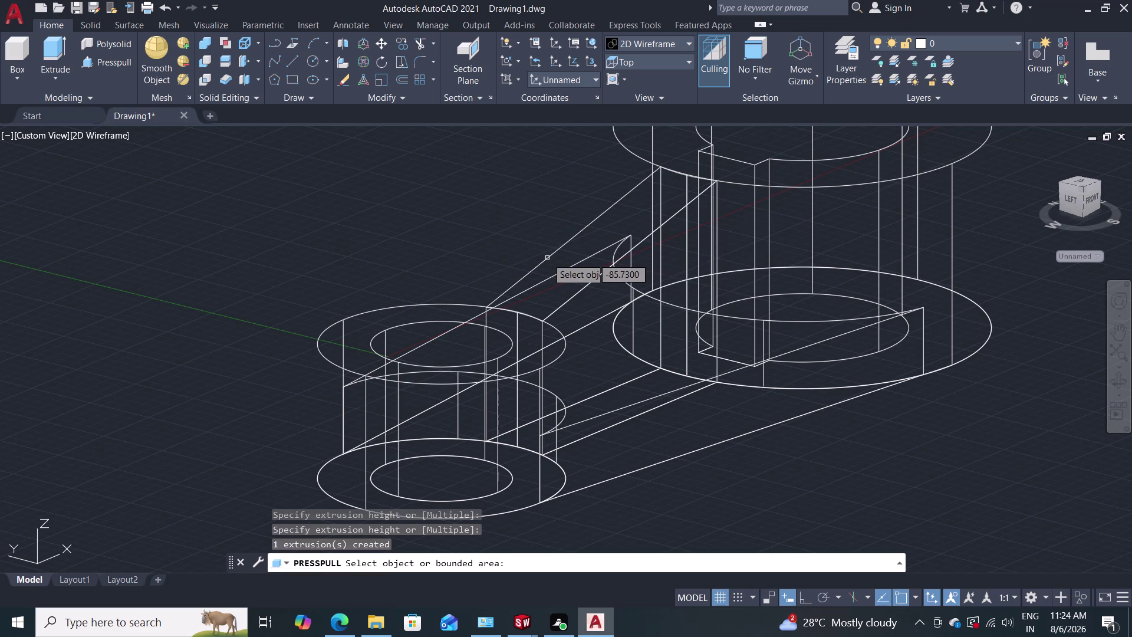
key(Escape)
click(671, 63)
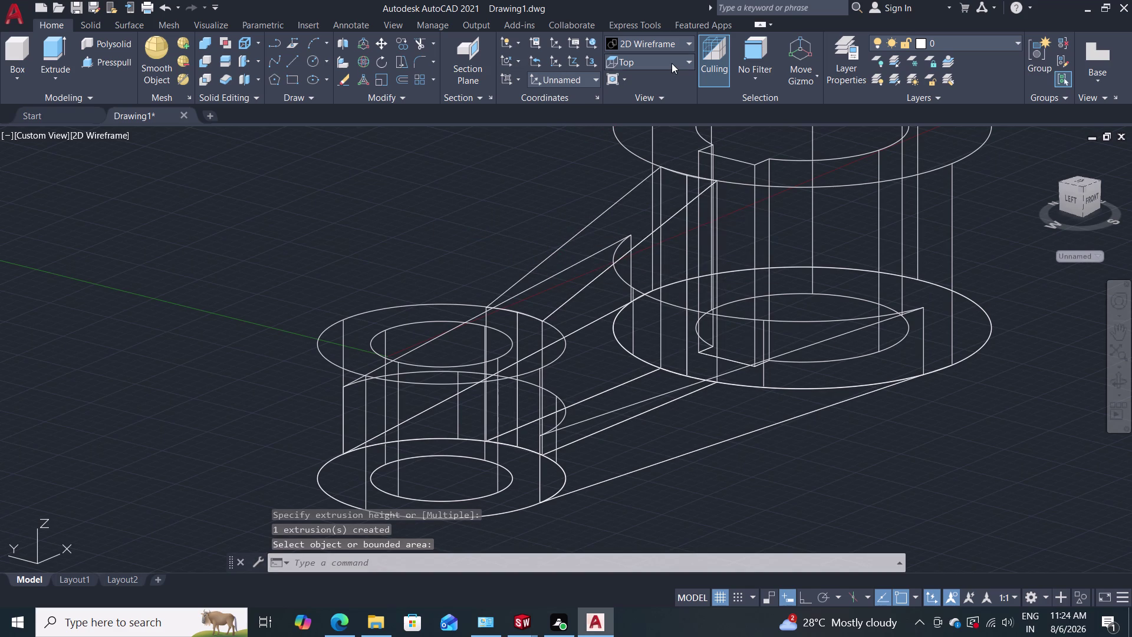
click(677, 42)
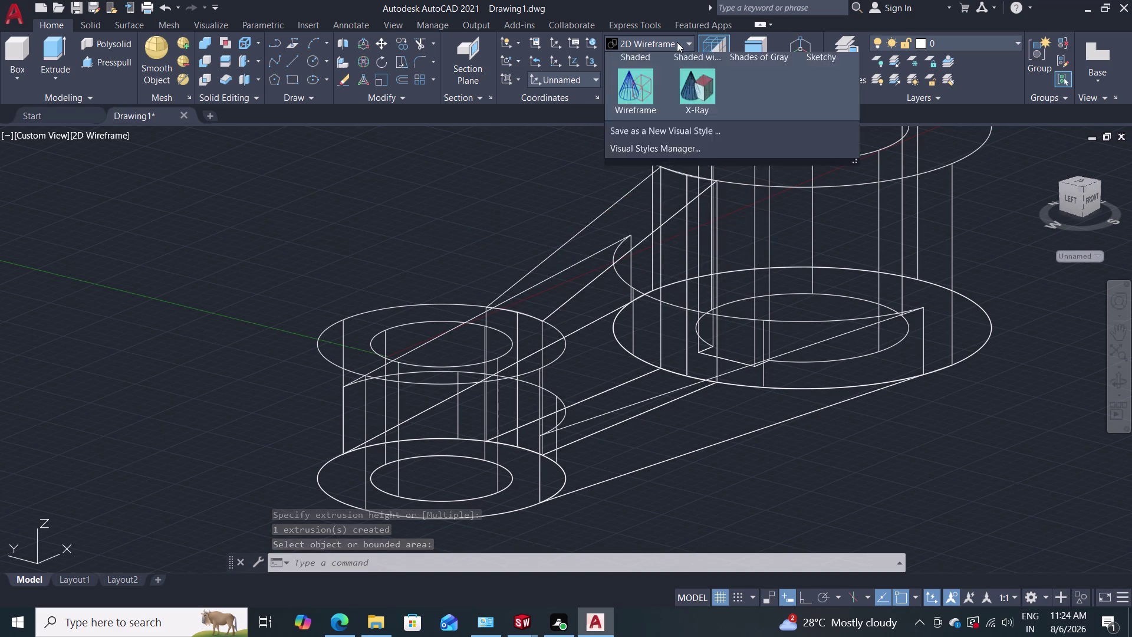
Apply Shades of Gray and orbit to inspect the boss tops and web.
click(747, 131)
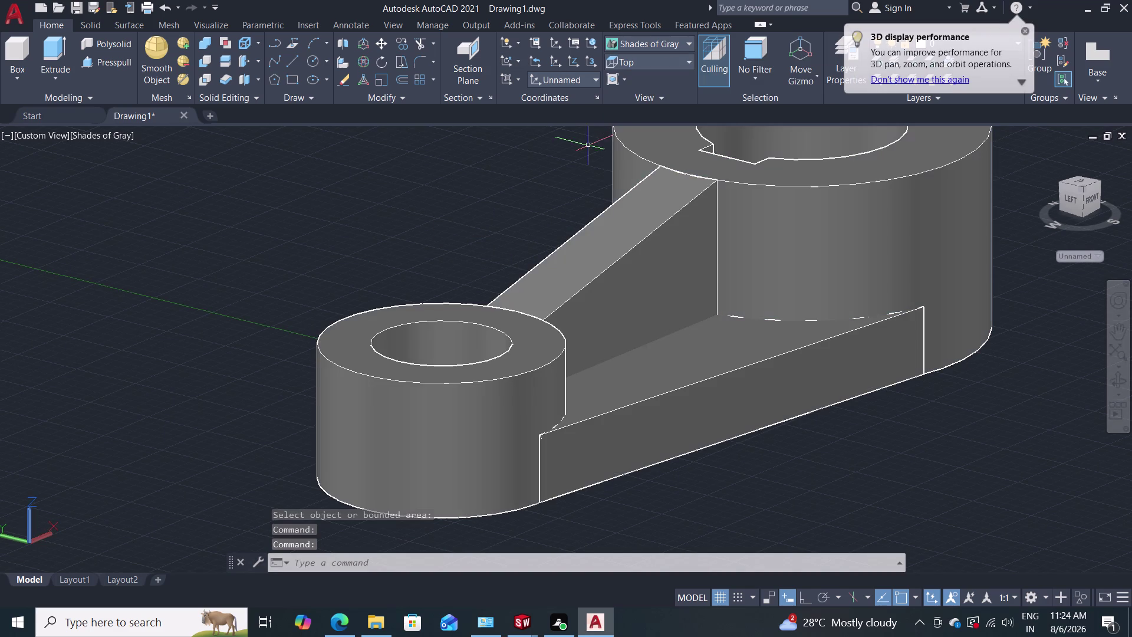
key(Escape)
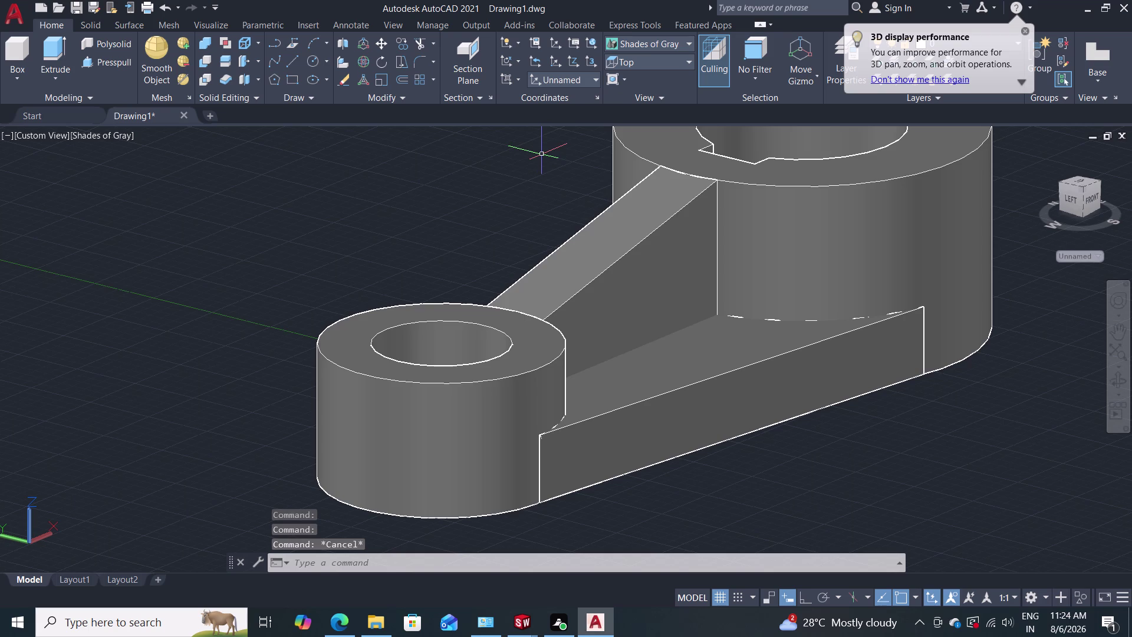
middle_drag(542, 154, 423, 291)
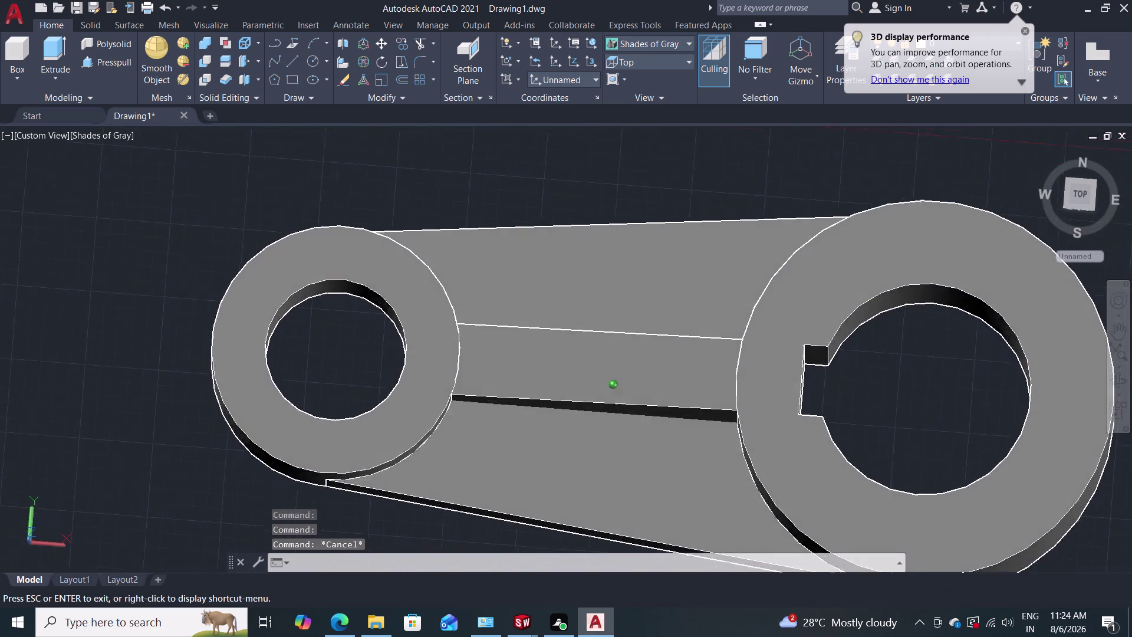
middle_drag(424, 291, 390, 163)
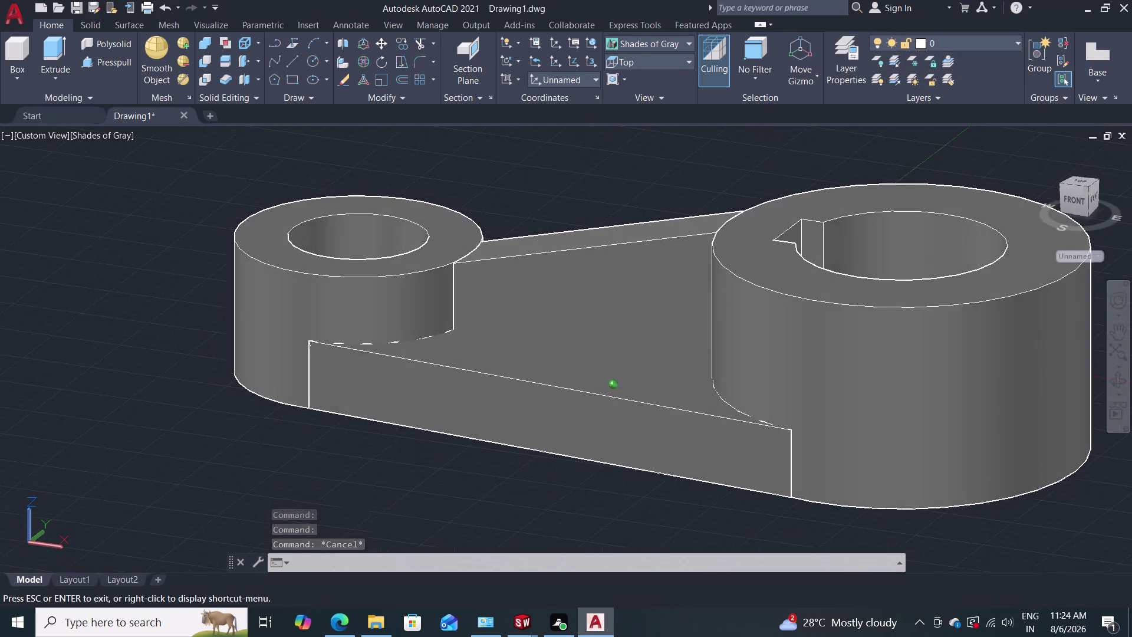
middle_drag(390, 164, 405, 210)
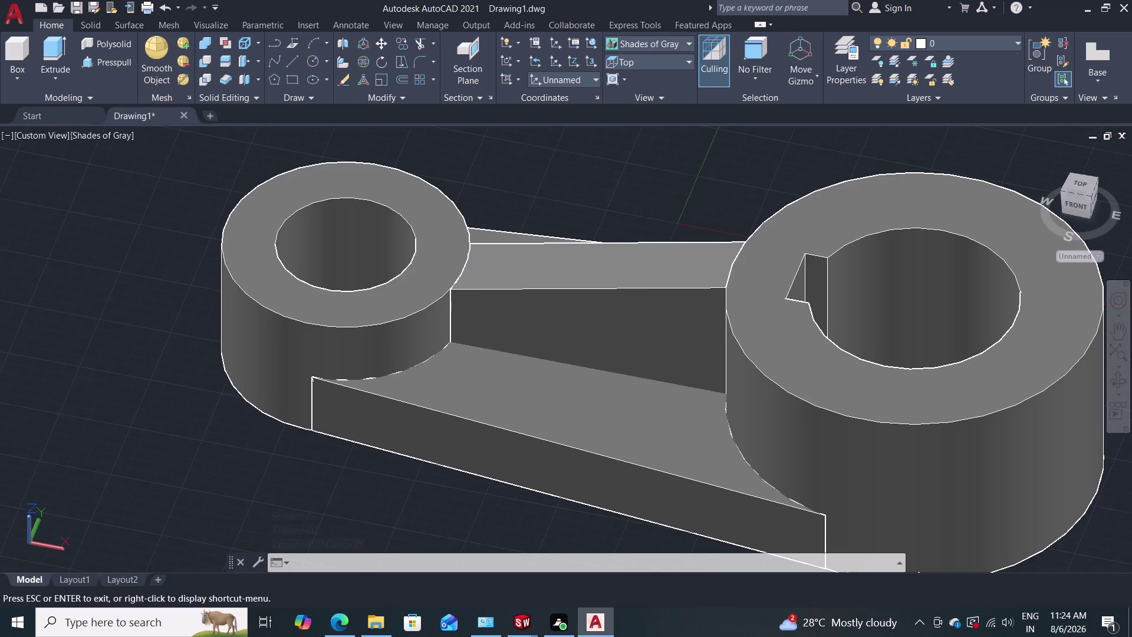
click(18, 8)
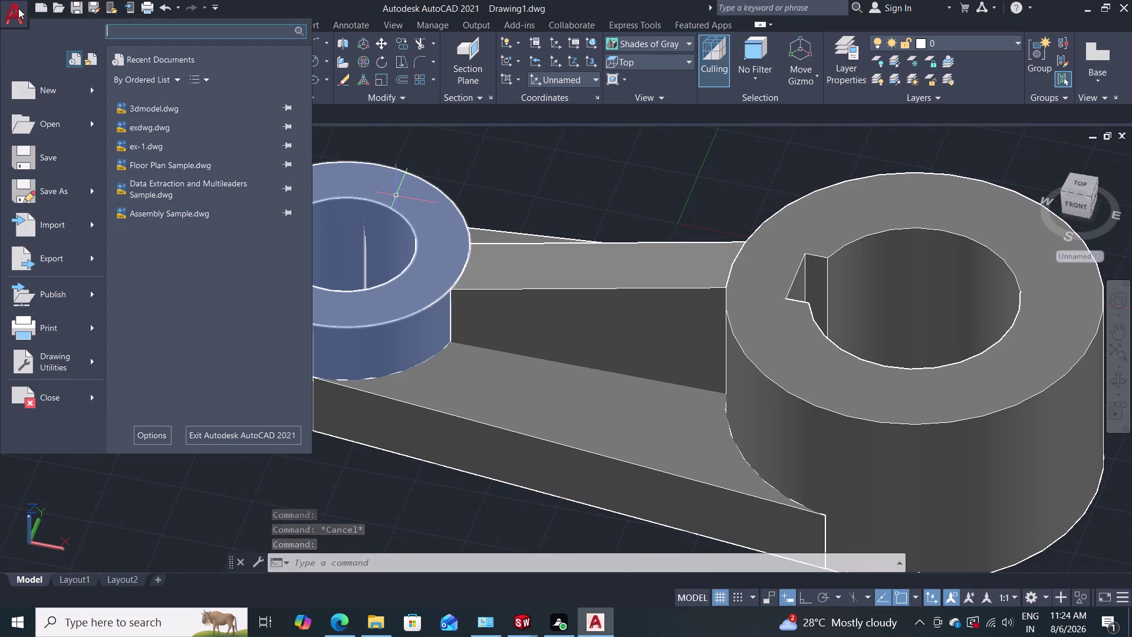
Save the drawing under the new name 'ortho 1' with Save As.
click(57, 191)
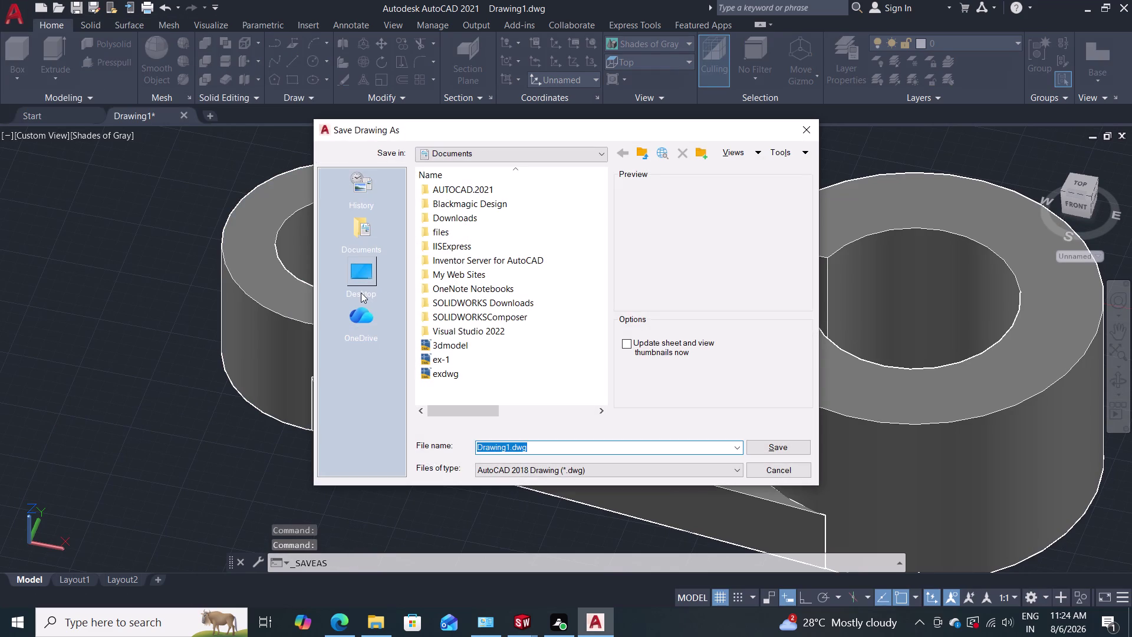
key(BackSpace)
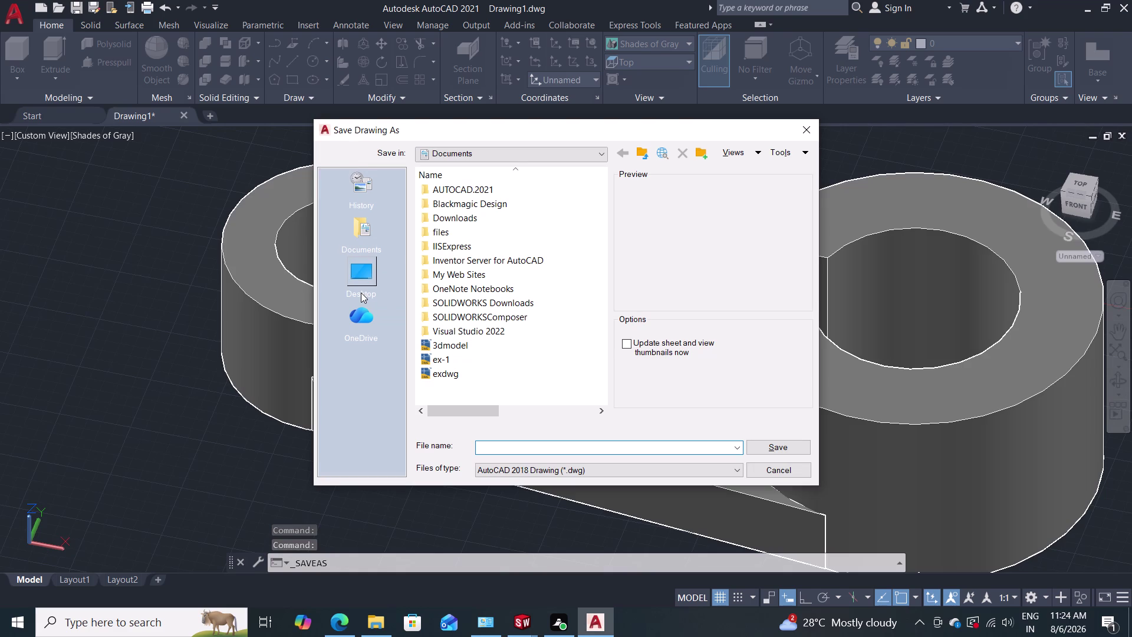
text(or)
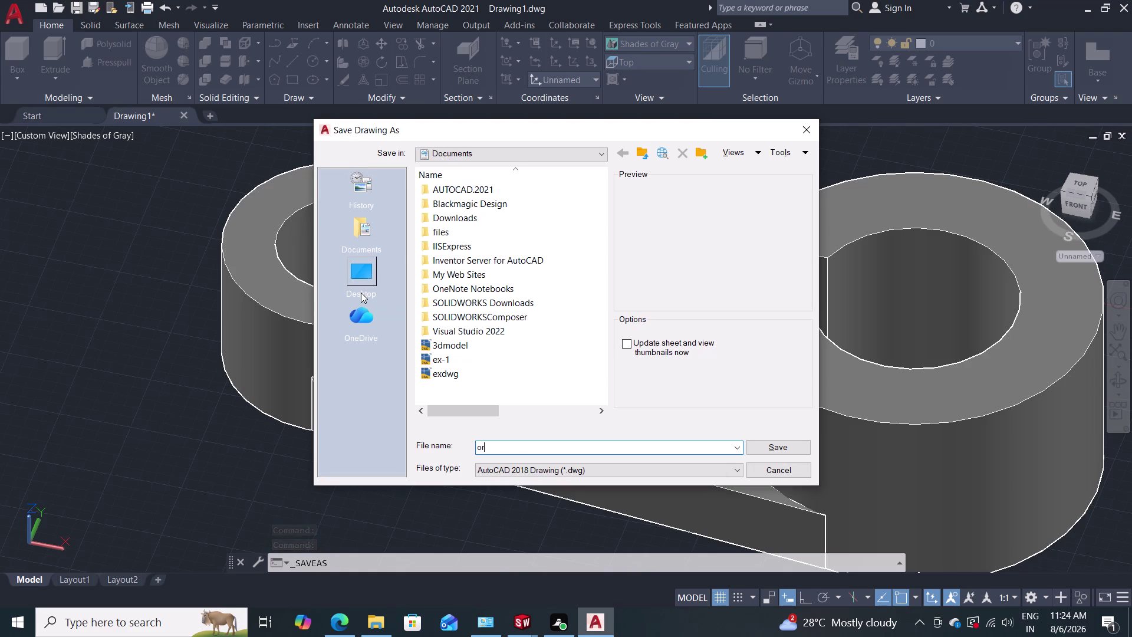
text(tho 1)
click(781, 450)
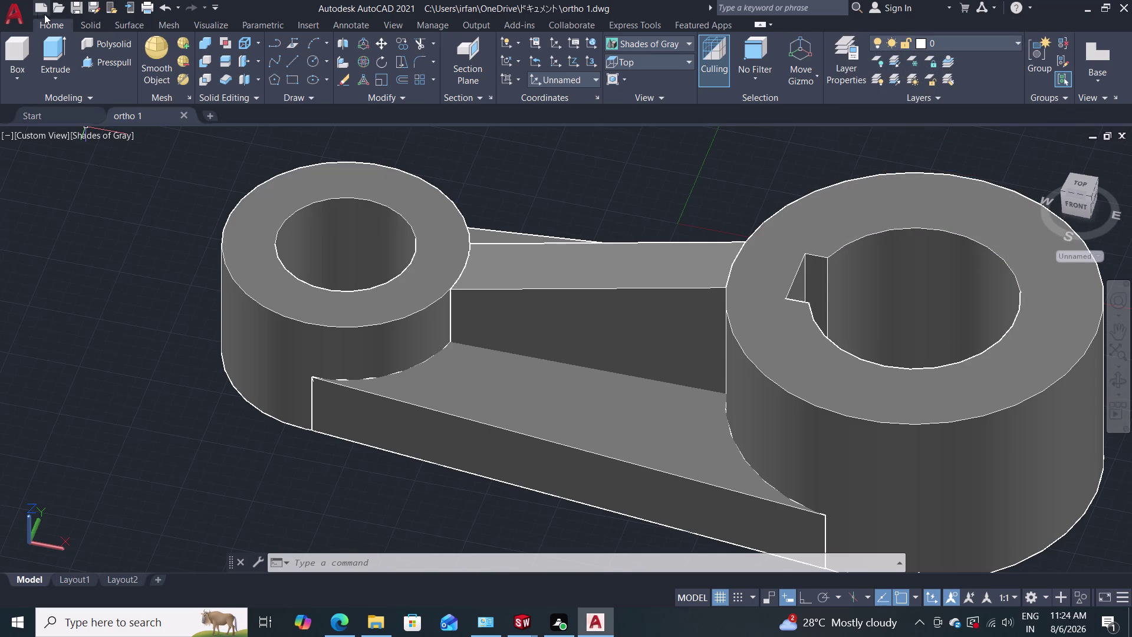
click(18, 8)
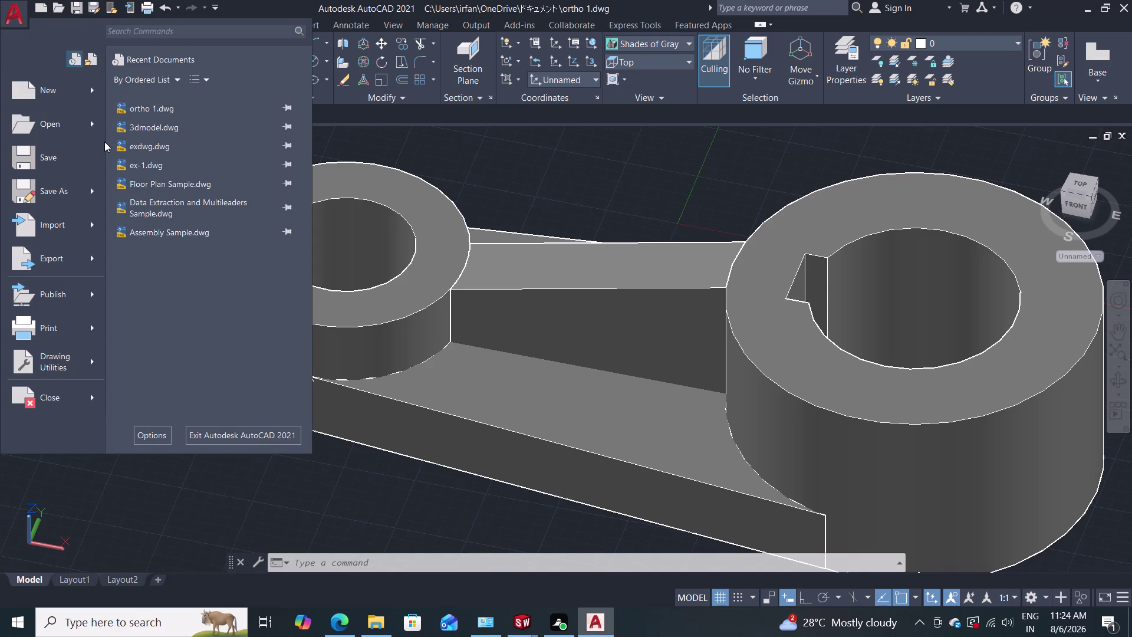
click(69, 190)
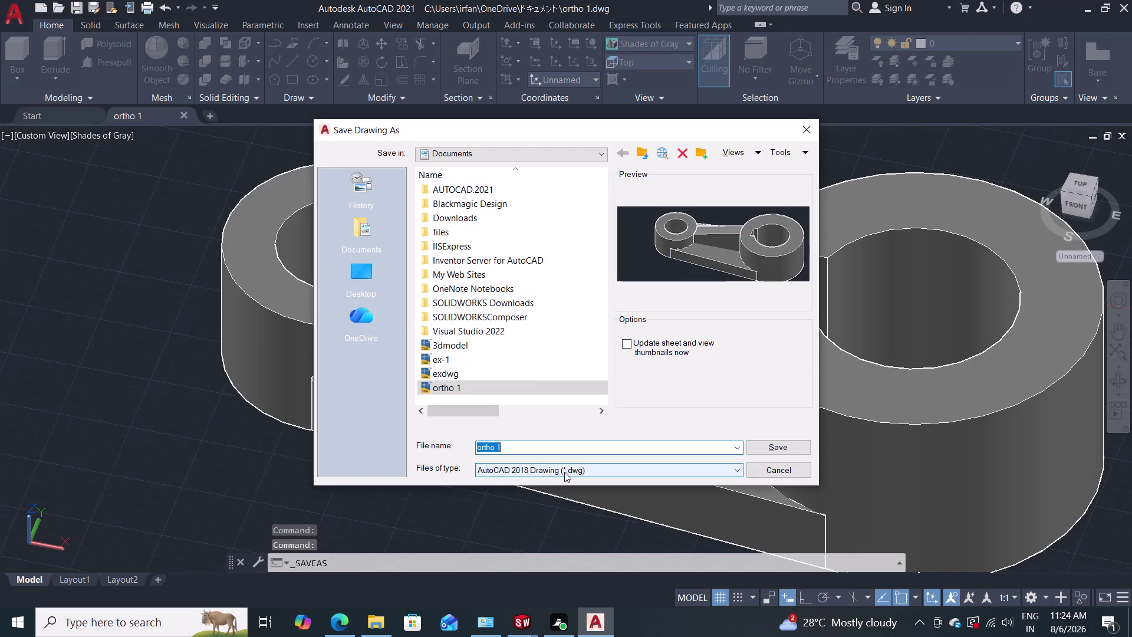
click(630, 473)
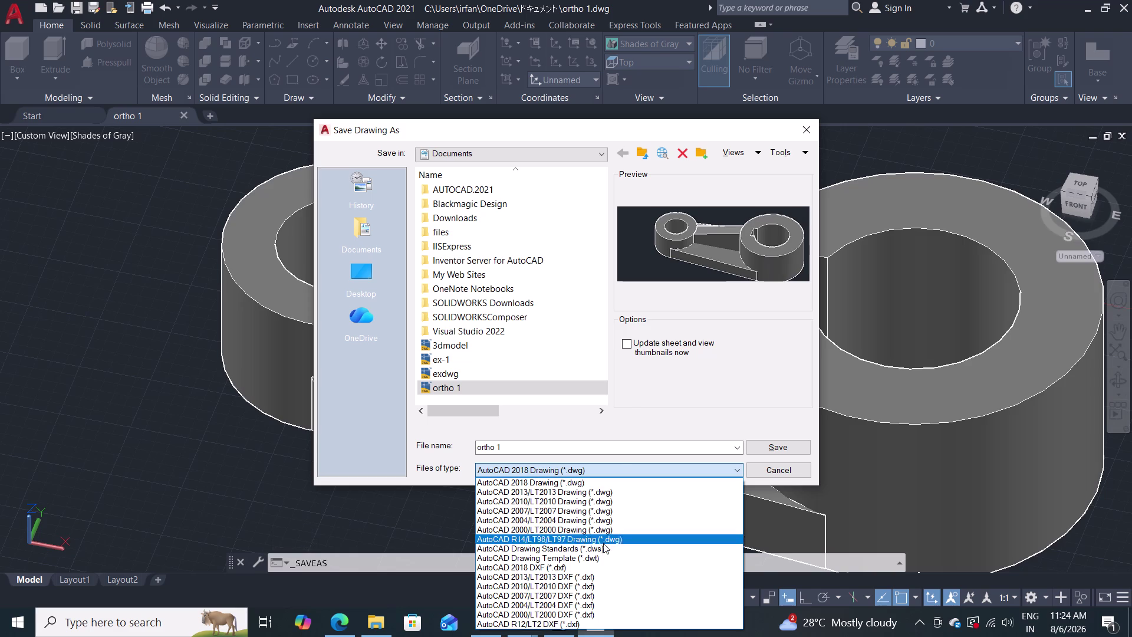
scroll(down, 3)
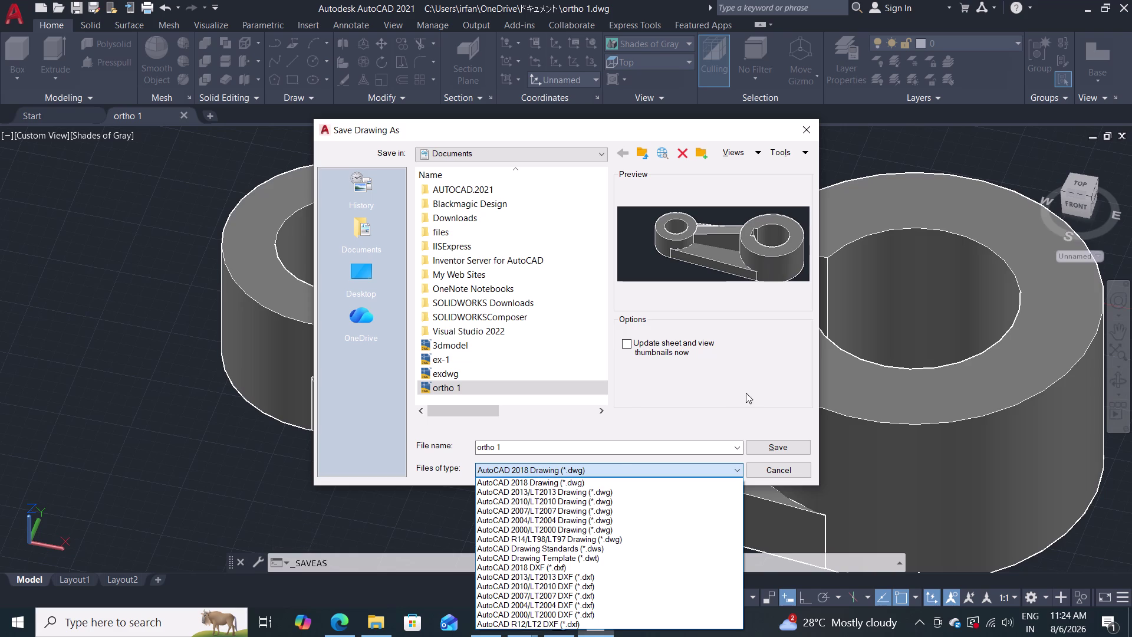
click(800, 129)
click(799, 130)
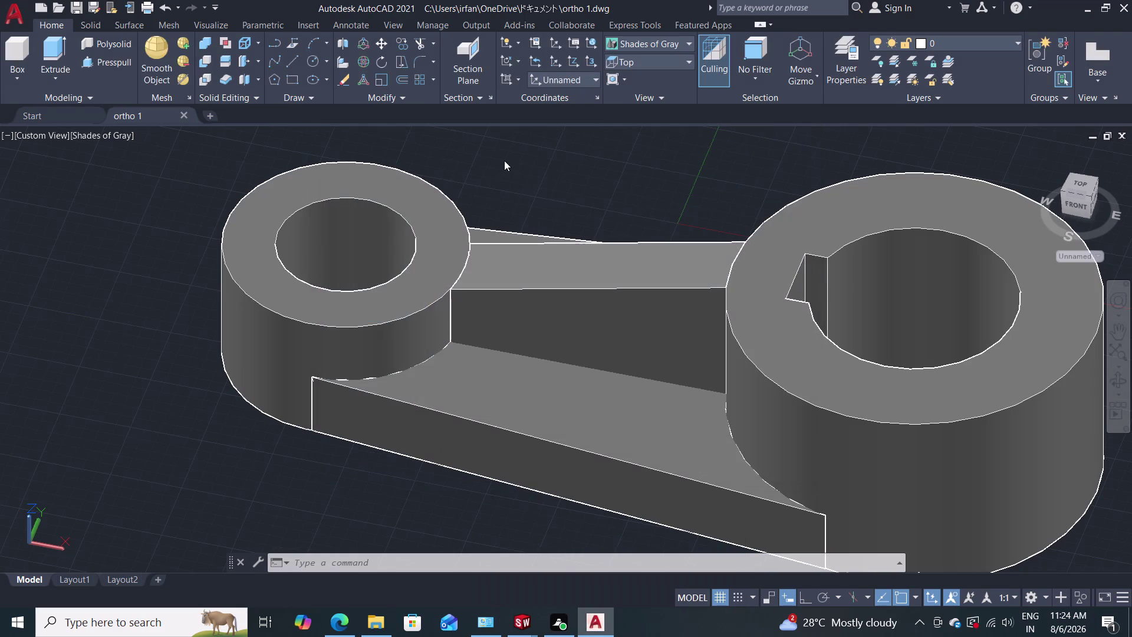
click(15, 14)
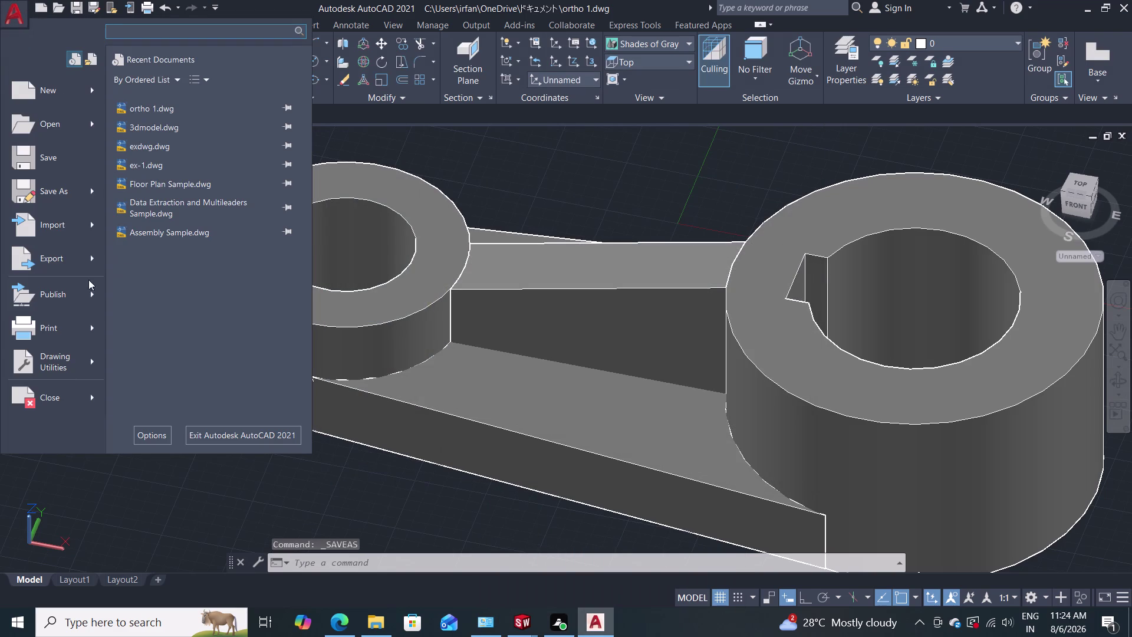
Export the drawing as a PDF named ortho 1.pdf via the Application menu.
click(81, 266)
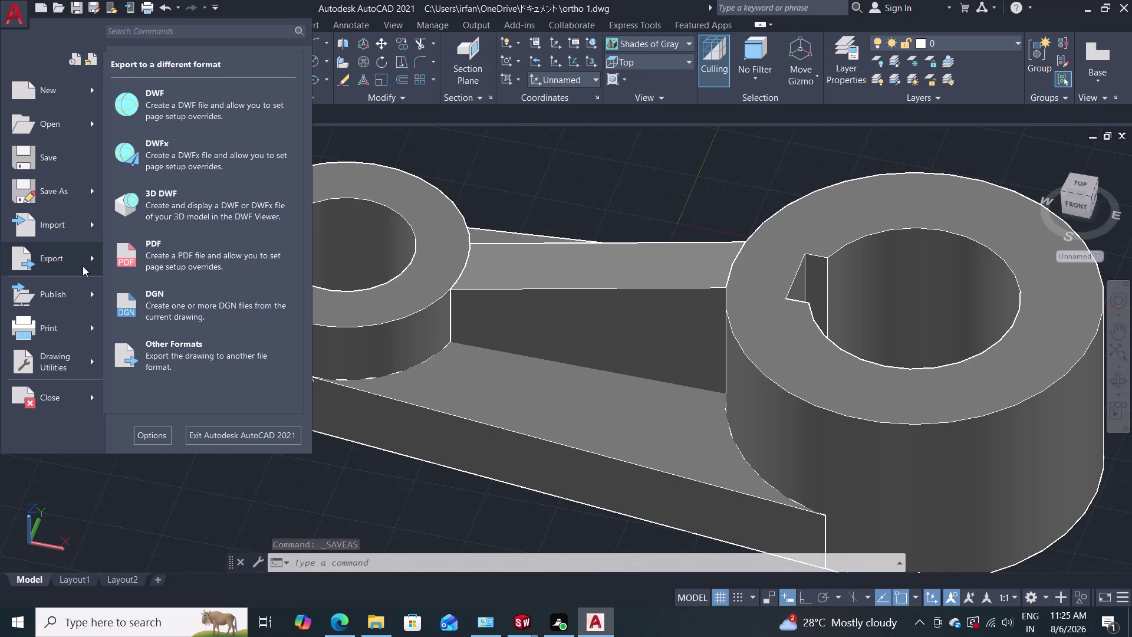
click(149, 264)
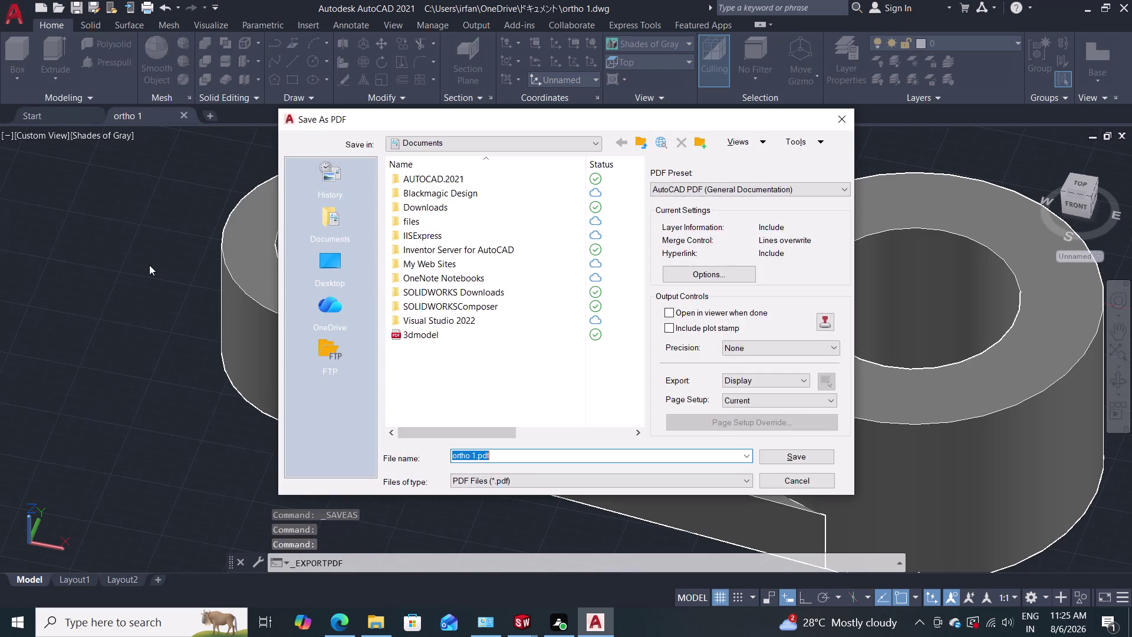
click(818, 456)
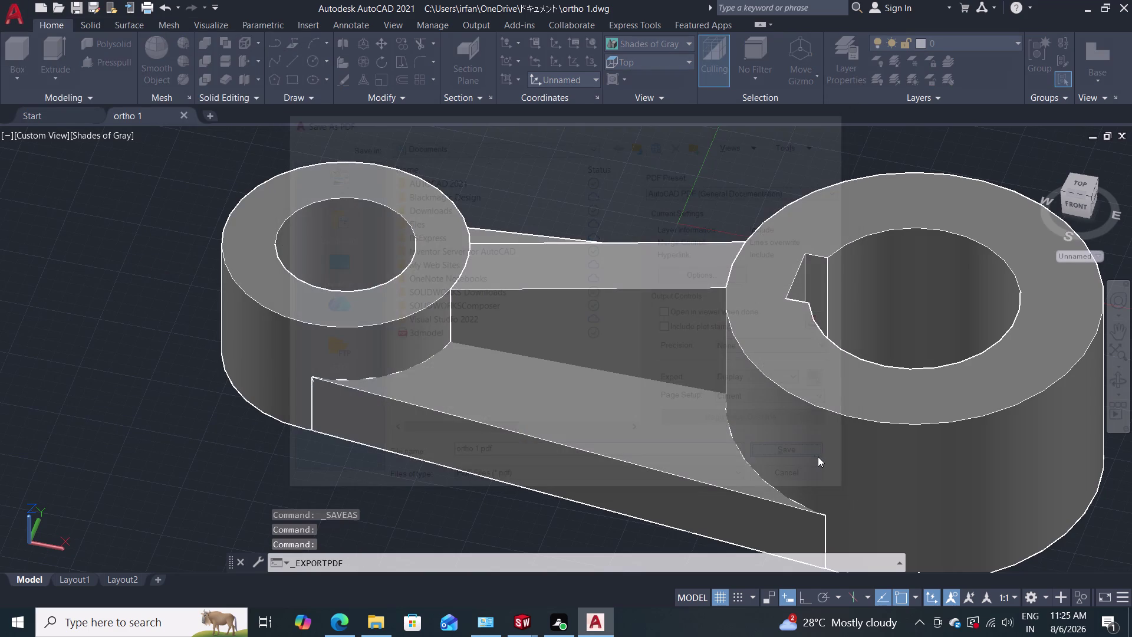